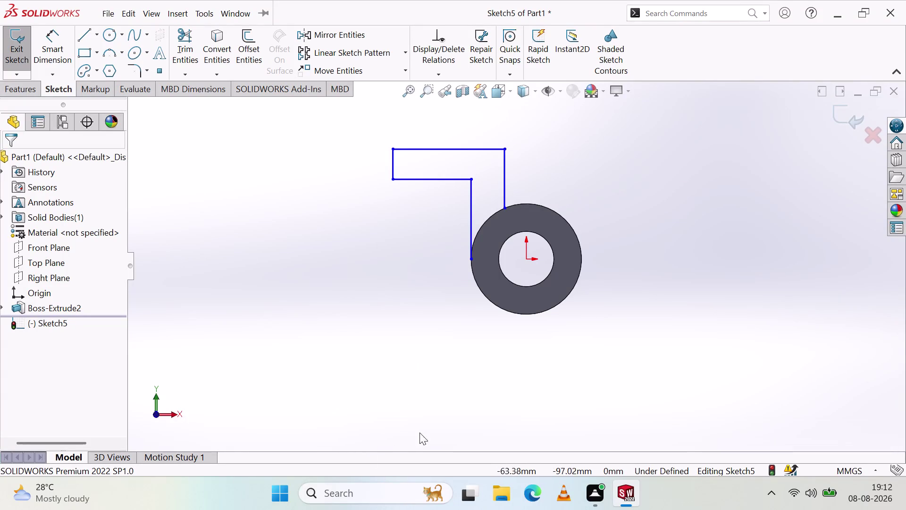
Exit Sketch5, cancel a stray Smart Dimension, and start Sketch6 on a picked plane.
click(16, 52)
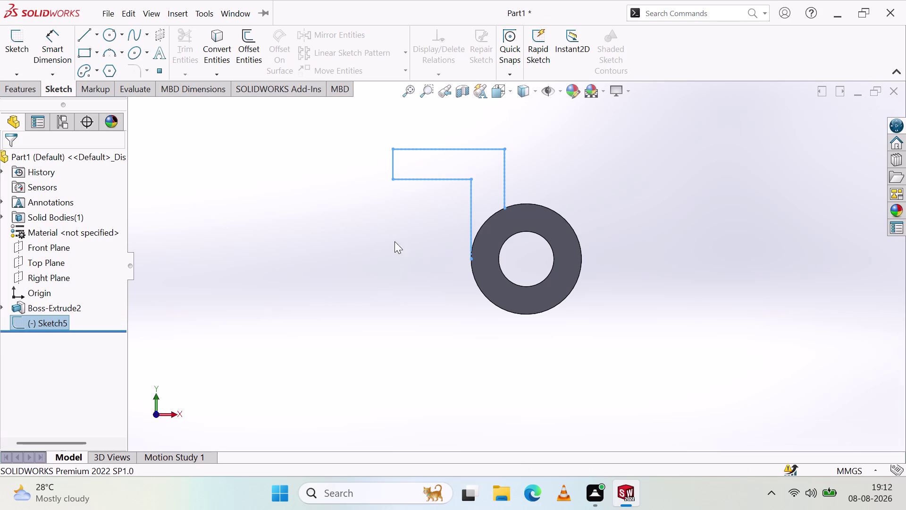
click(56, 55)
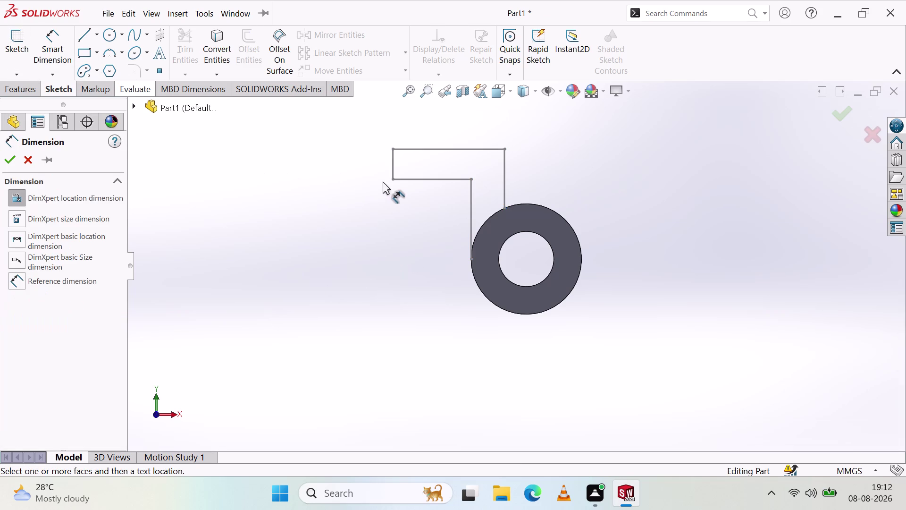
click(392, 180)
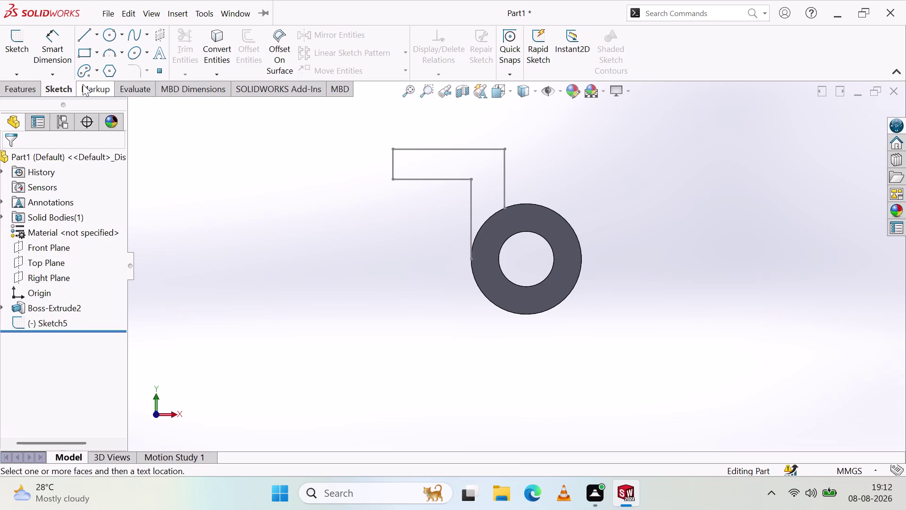
click(22, 58)
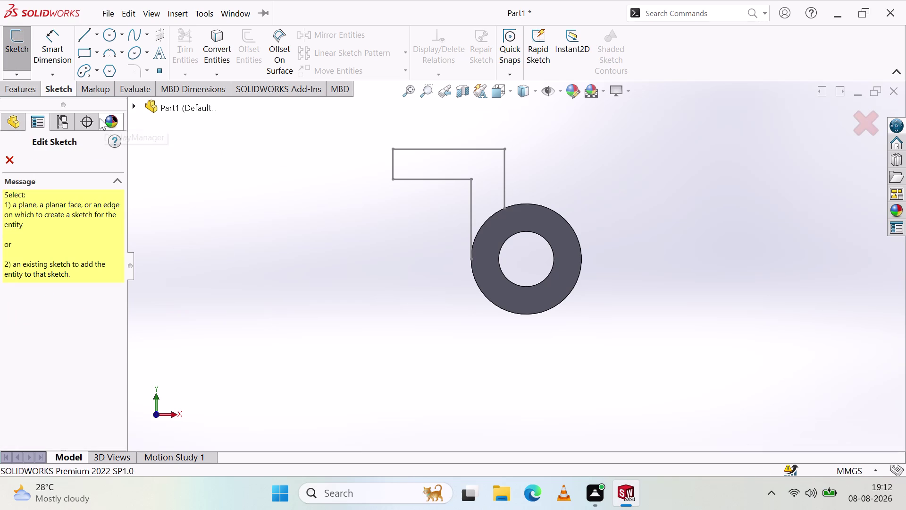
click(496, 237)
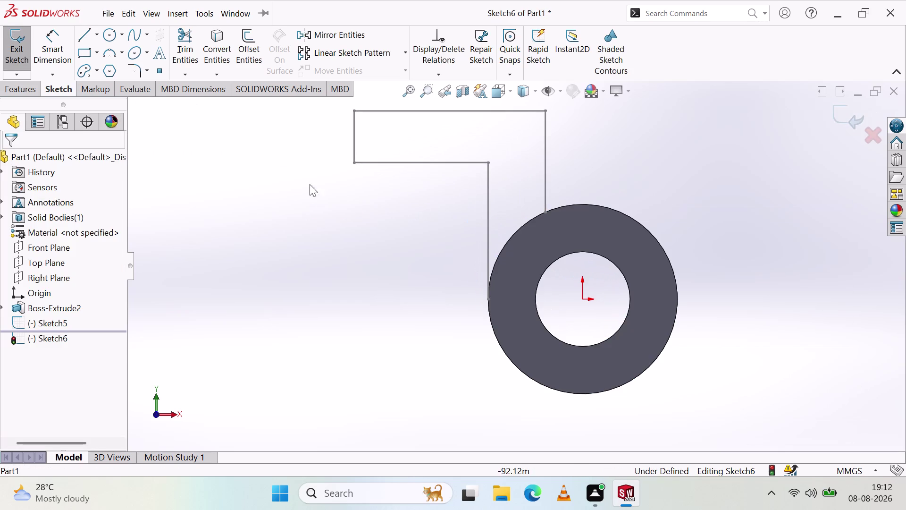
Attempt dimensions on the profile lines, cancel them, and select Sketch6 in the tree.
click(56, 52)
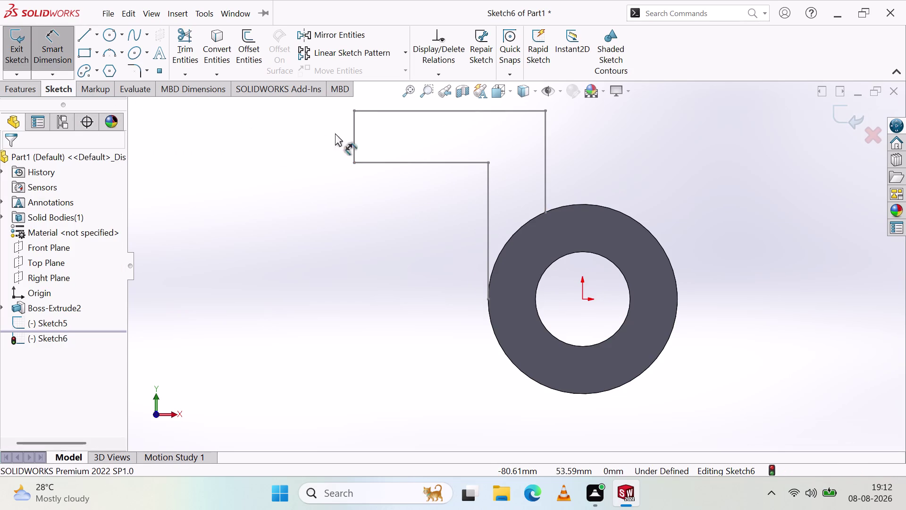
click(354, 162)
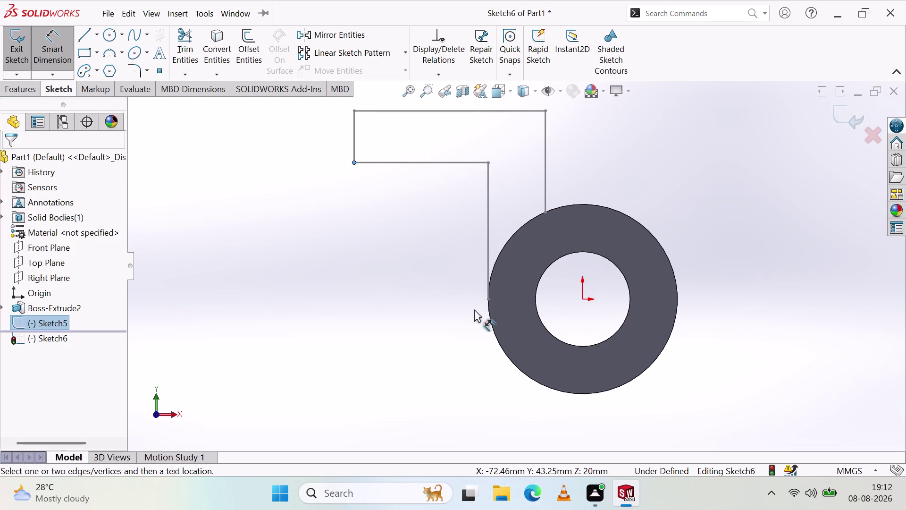
click(488, 298)
click(487, 298)
key(Escape)
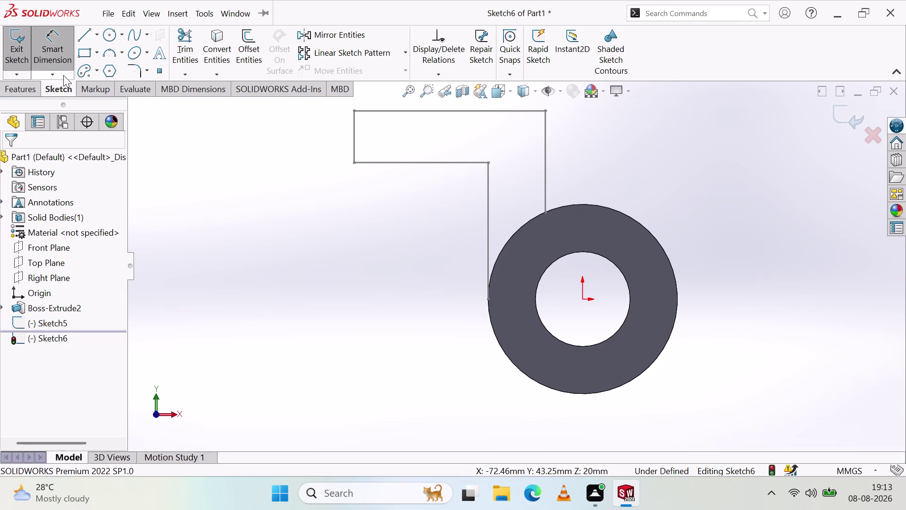
click(488, 199)
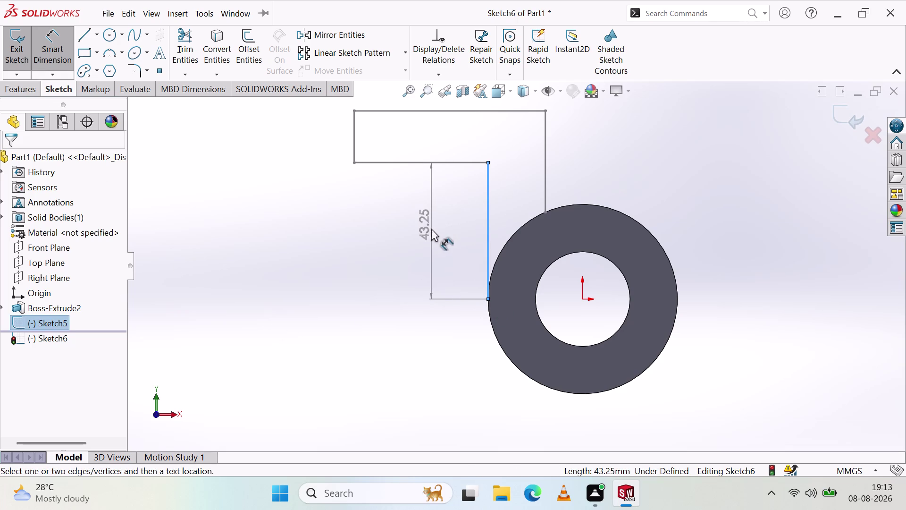
key(Escape)
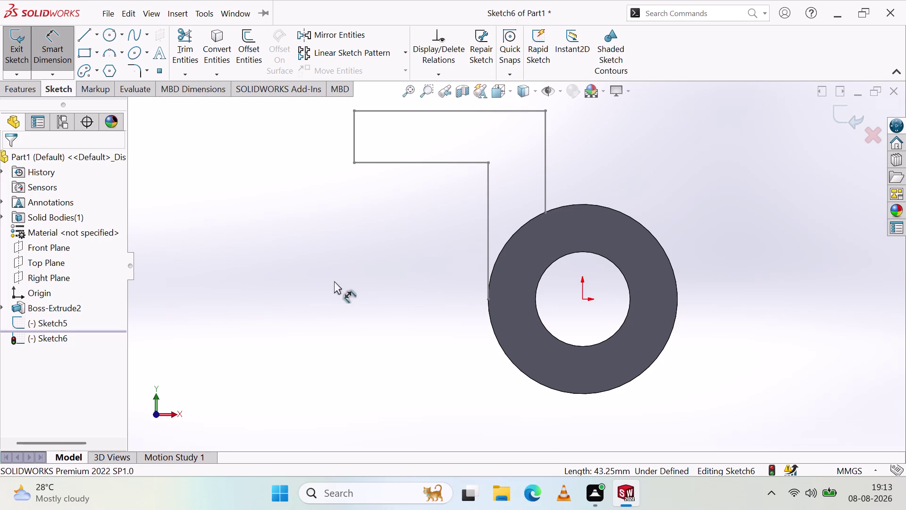
click(51, 342)
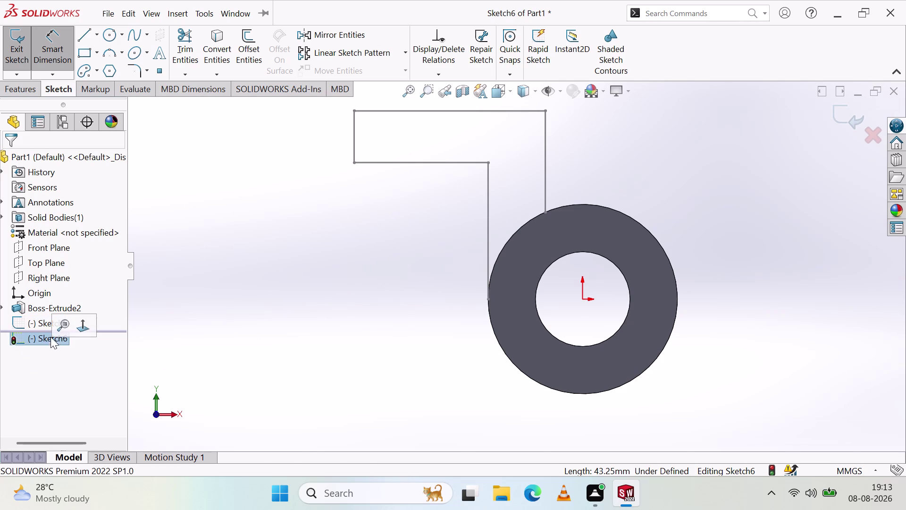
click(80, 326)
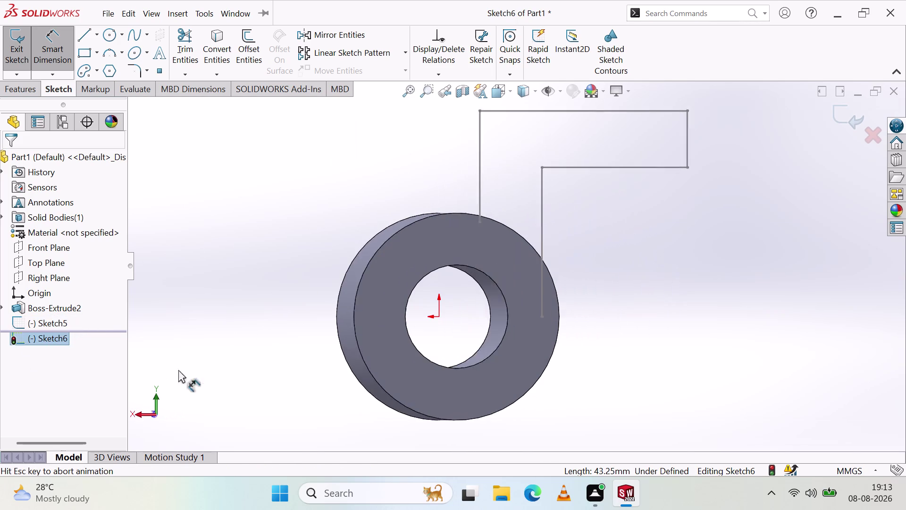
click(55, 336)
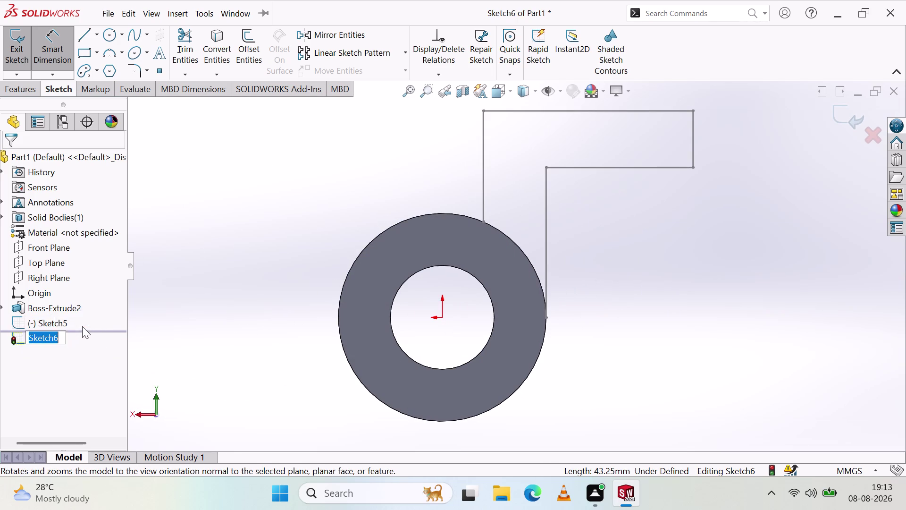
click(82, 325)
click(66, 334)
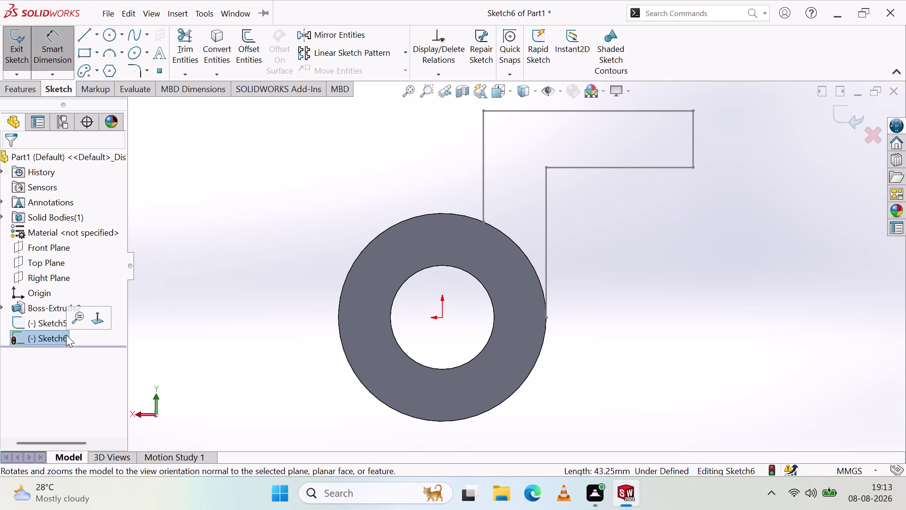
key(Escape)
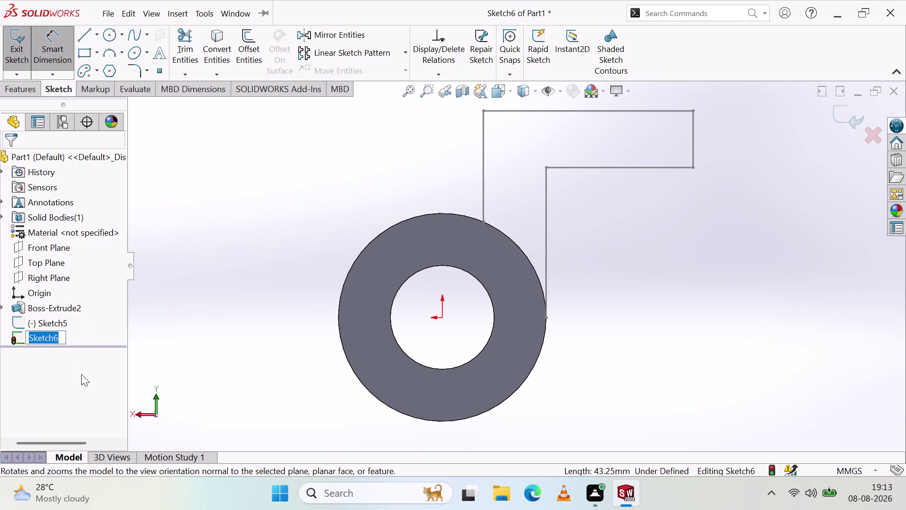
click(61, 336)
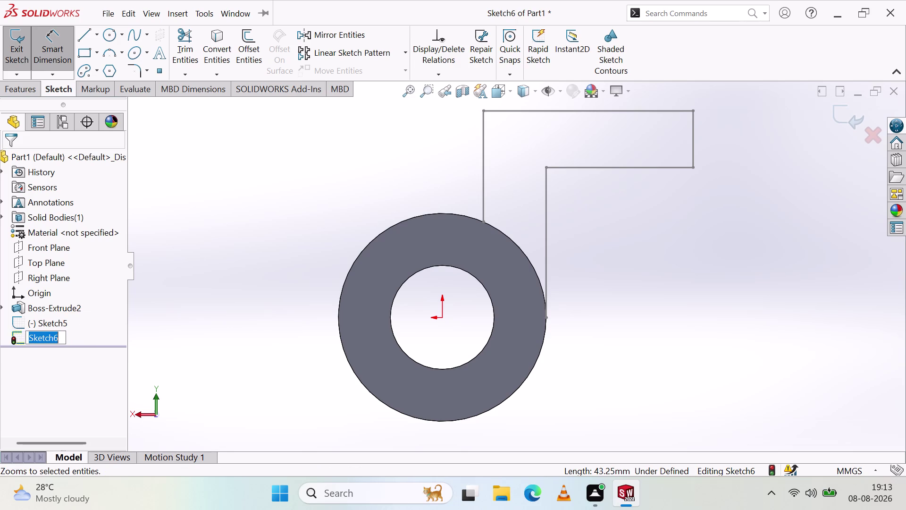
drag(97, 332, 101, 335)
click(132, 321)
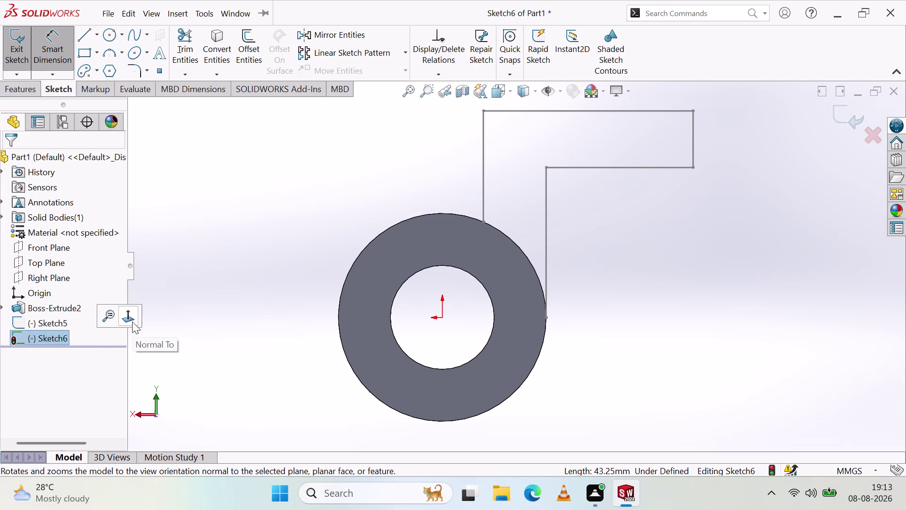
click(43, 321)
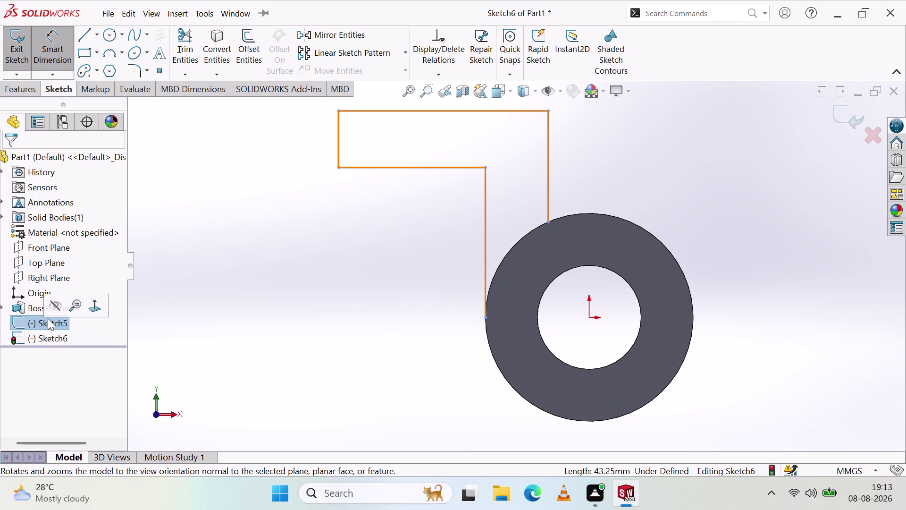
click(59, 303)
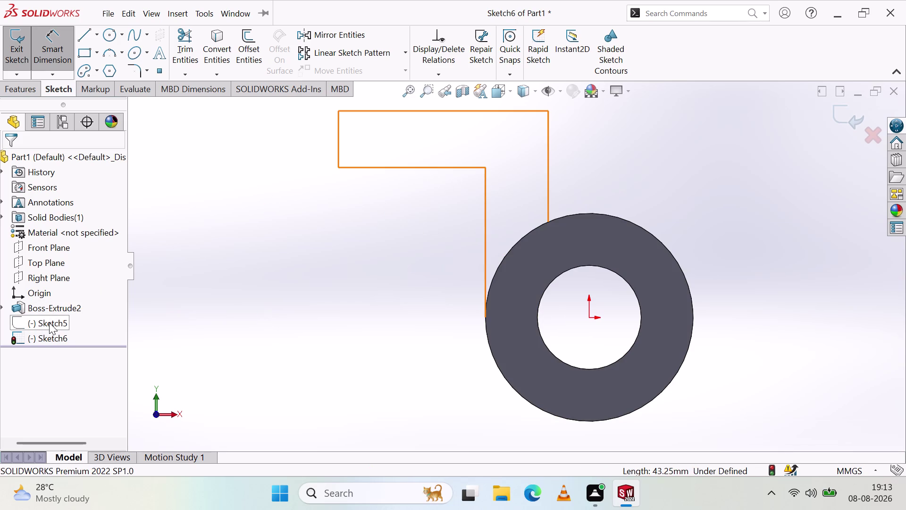
click(56, 321)
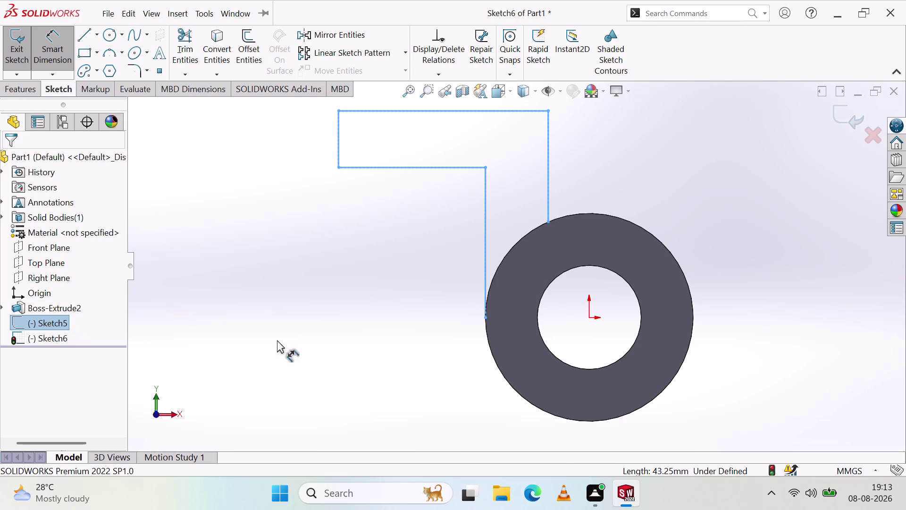
click(327, 332)
click(58, 324)
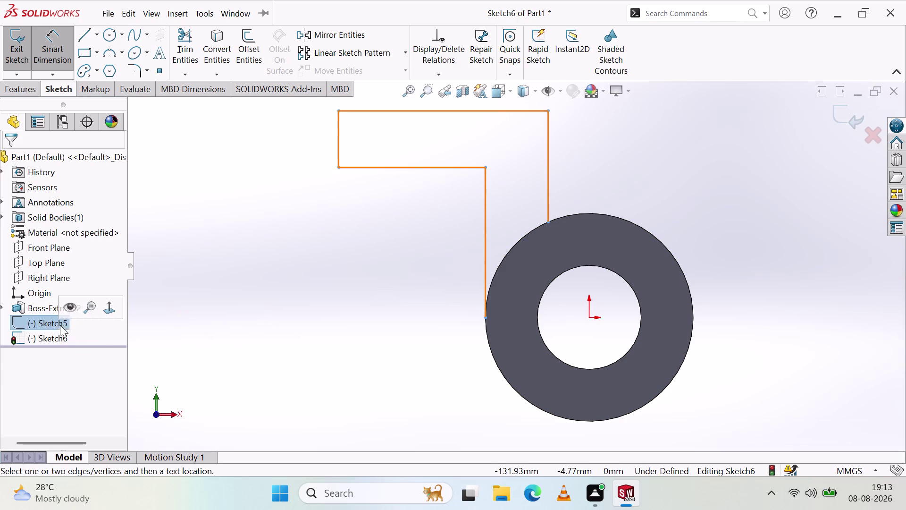
click(73, 310)
click(285, 336)
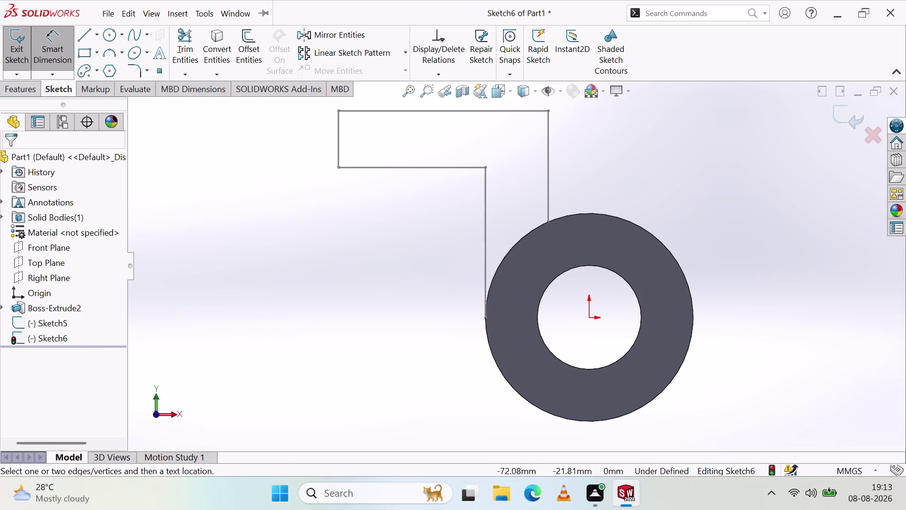
click(456, 223)
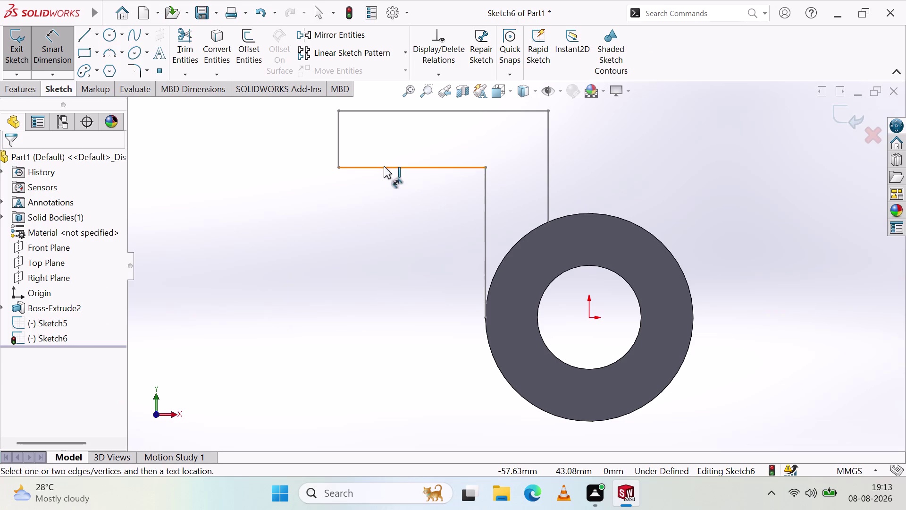
click(337, 167)
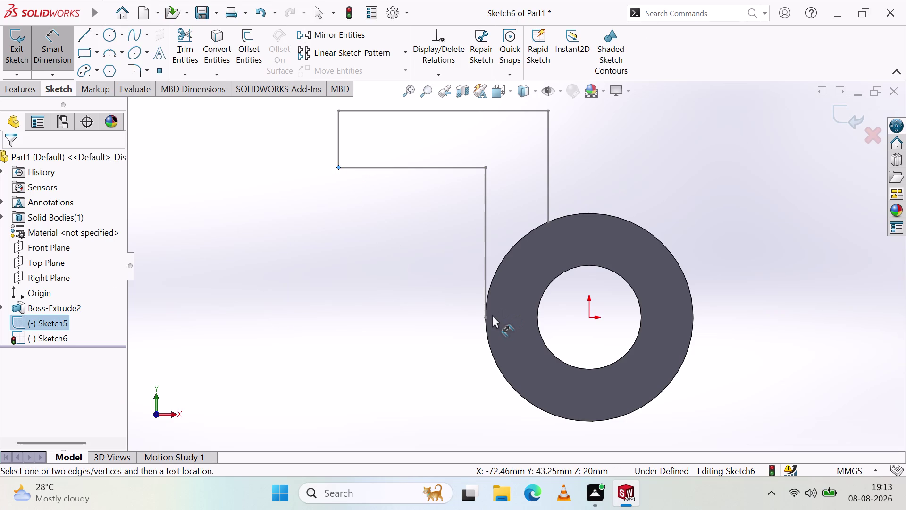
click(485, 316)
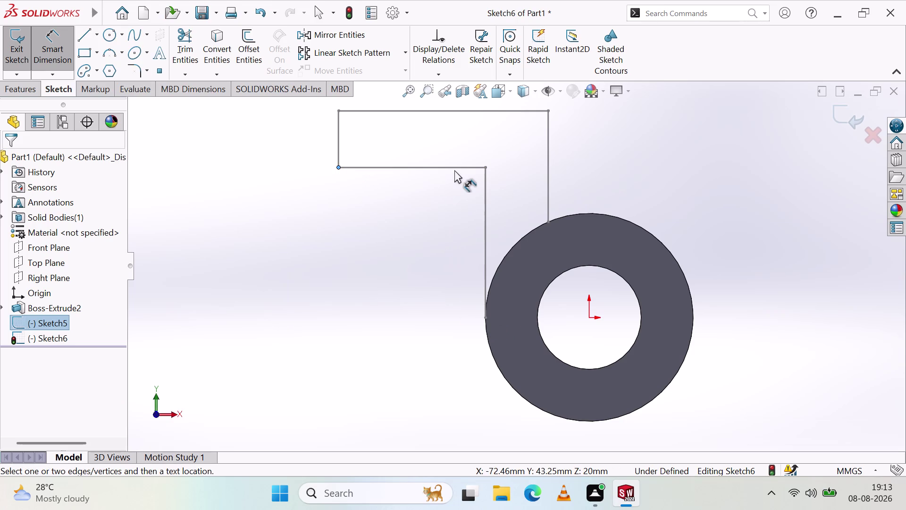
click(452, 167)
click(480, 221)
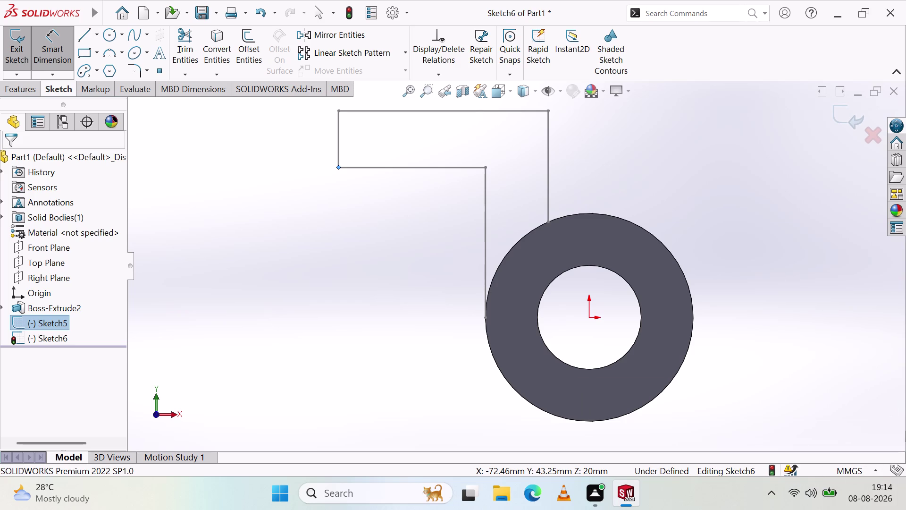
key(Escape)
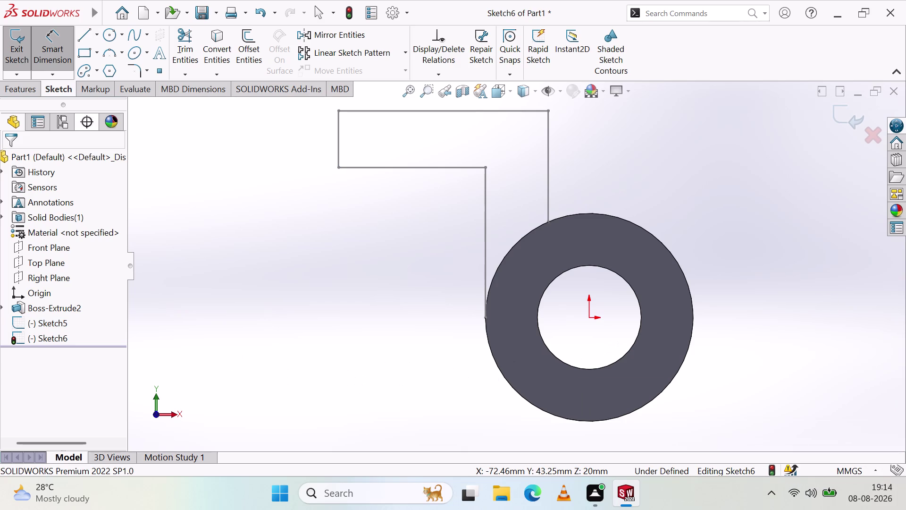
click(47, 50)
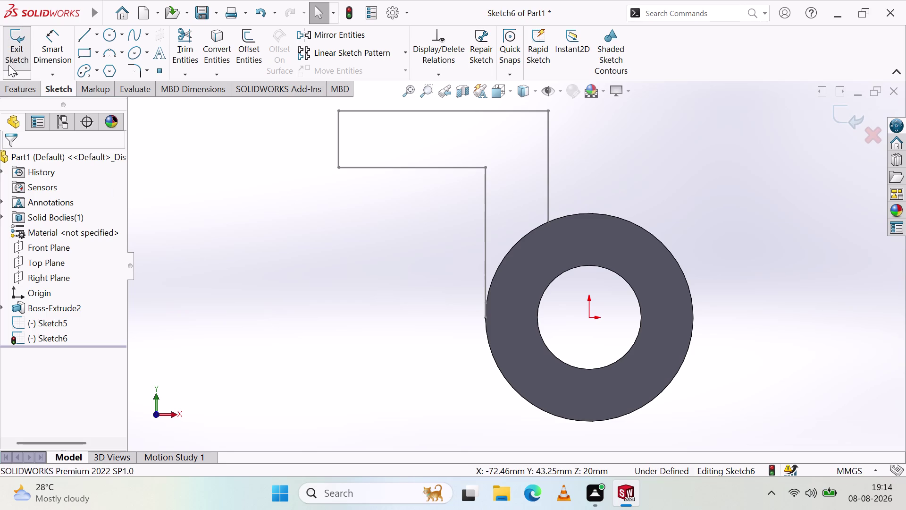
Exit Sketch6 and delete the leftover Sketch5 line sketch.
click(8, 57)
click(367, 169)
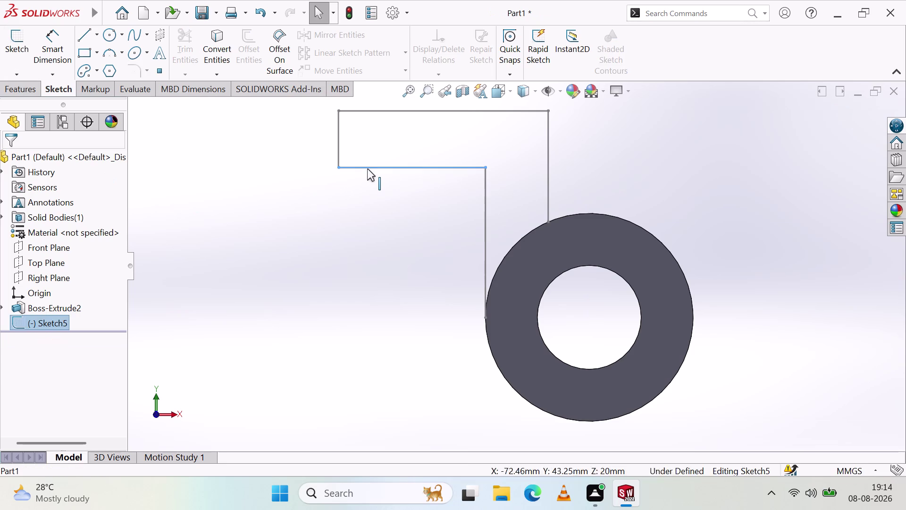
key(Delete)
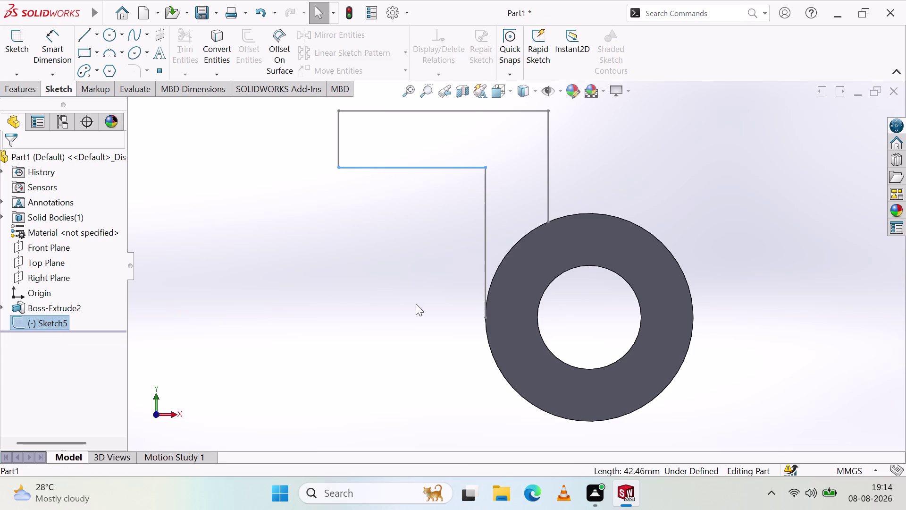
click(537, 91)
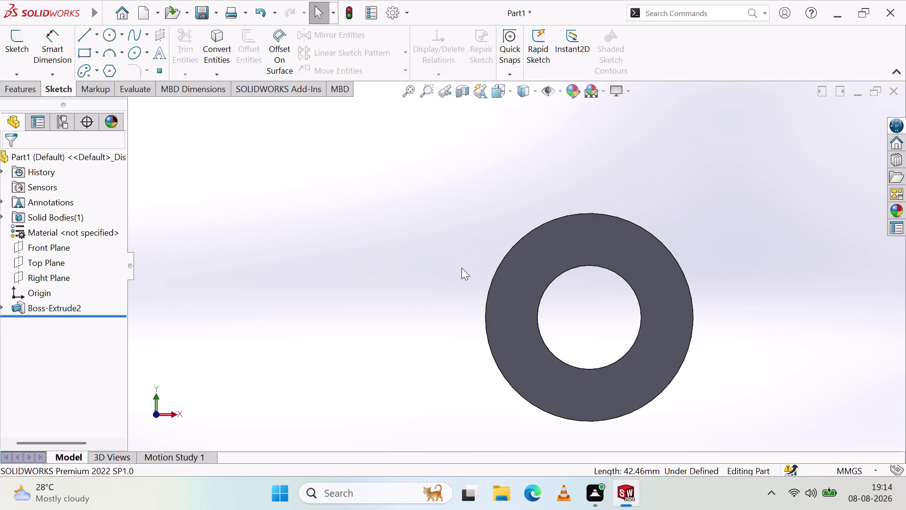
Orbit the tube in 3D, snap to the Front view, and zoom in and out.
middle_drag(538, 313, 534, 243)
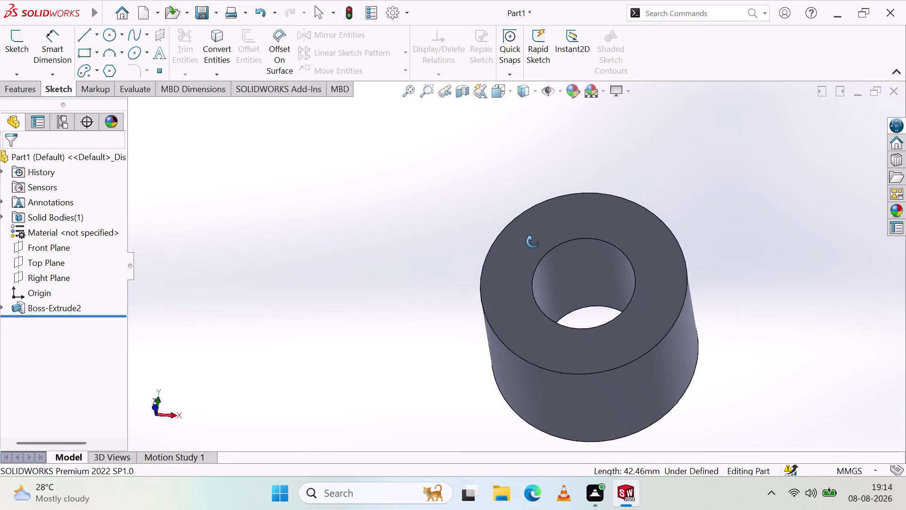
middle_drag(533, 243, 547, 255)
click(176, 413)
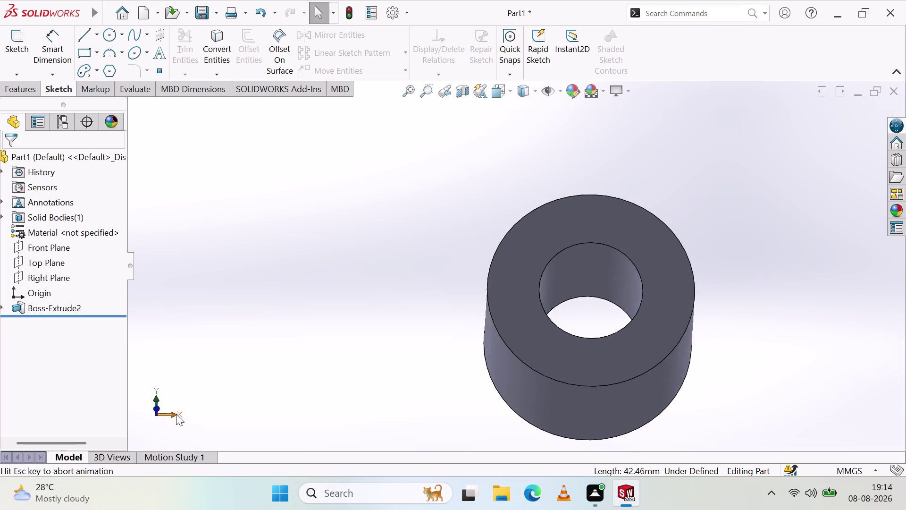
click(138, 411)
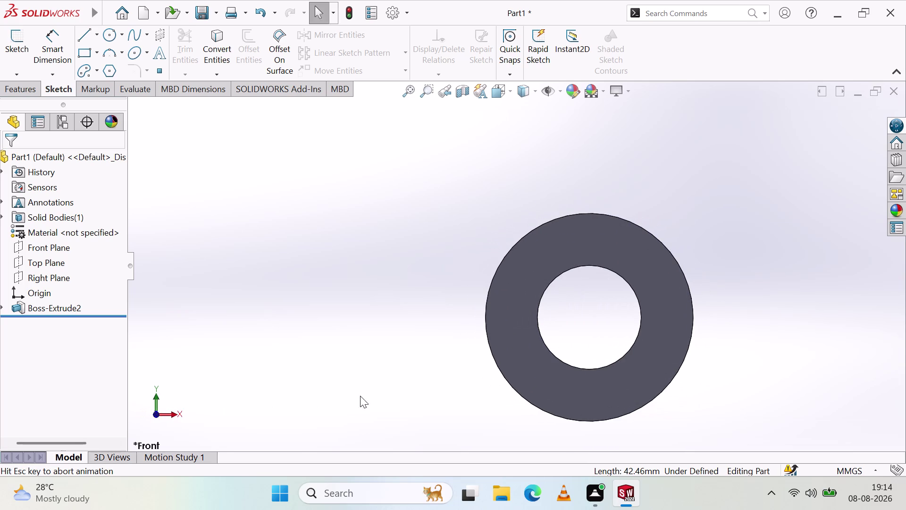
scroll(down, 3)
scroll(down, 3)
scroll(up, 3)
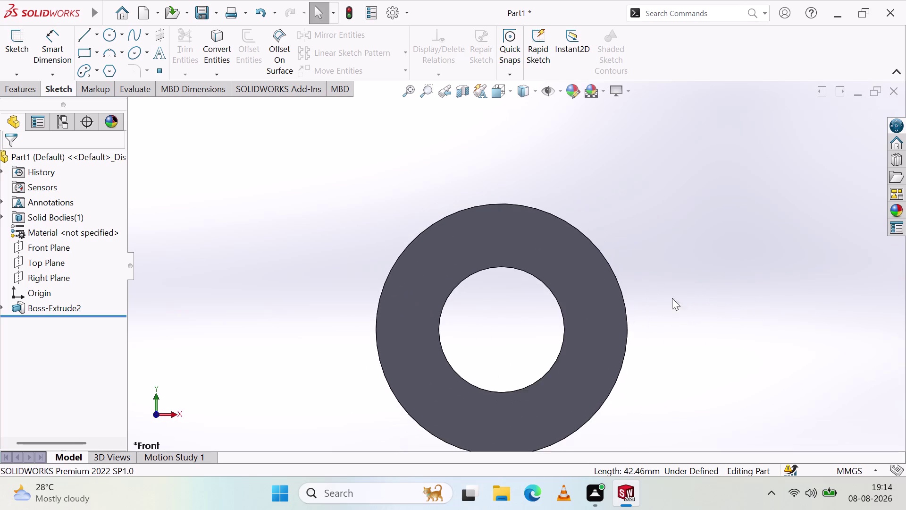
scroll(down, 3)
scroll(up, 3)
scroll(down, 3)
scroll(up, 3)
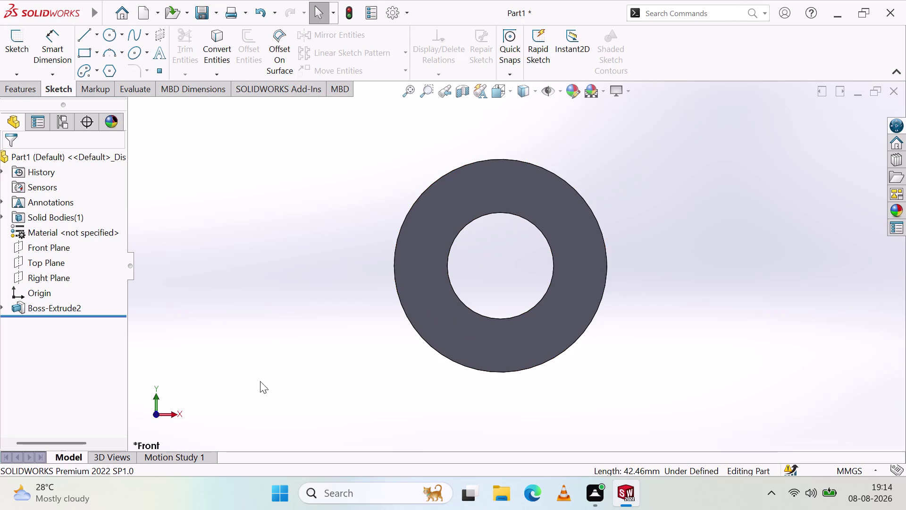
Orbit around the tube to view it from above, the side, and the far-end bore.
middle_drag(488, 295, 485, 212)
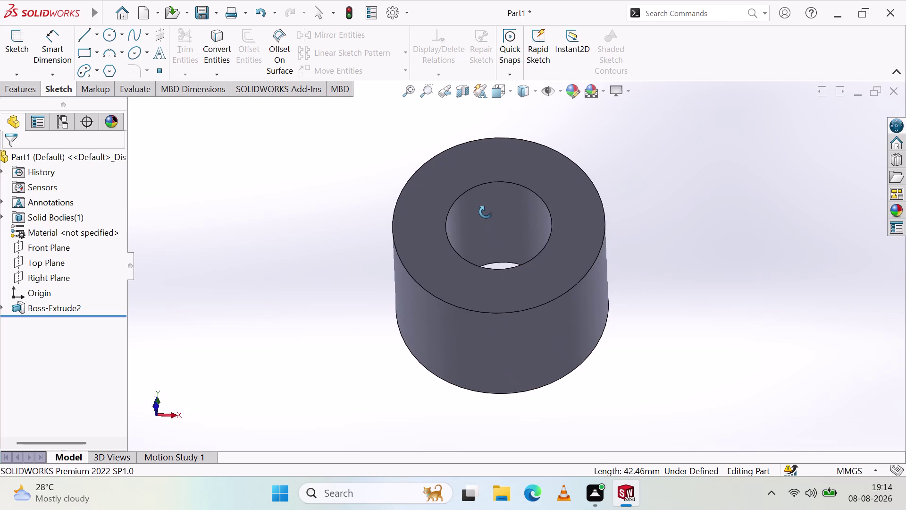
middle_drag(486, 212, 400, 359)
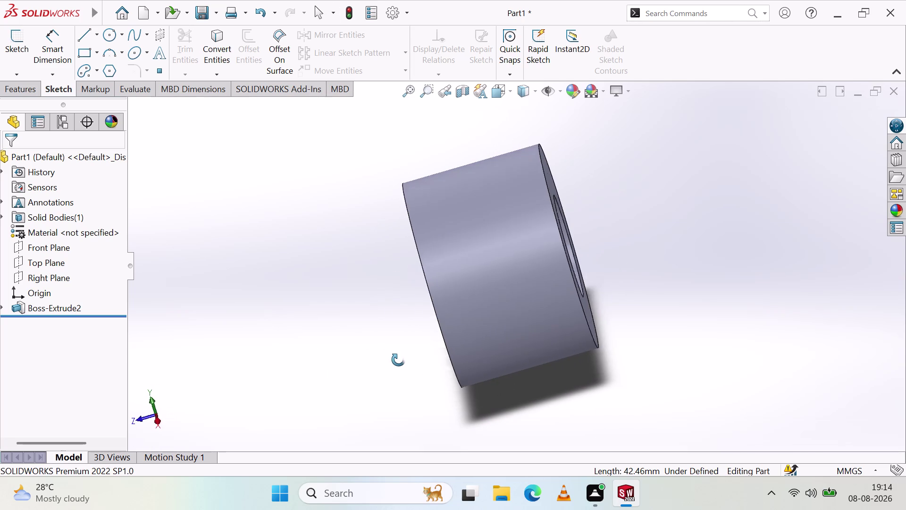
middle_drag(400, 359, 401, 363)
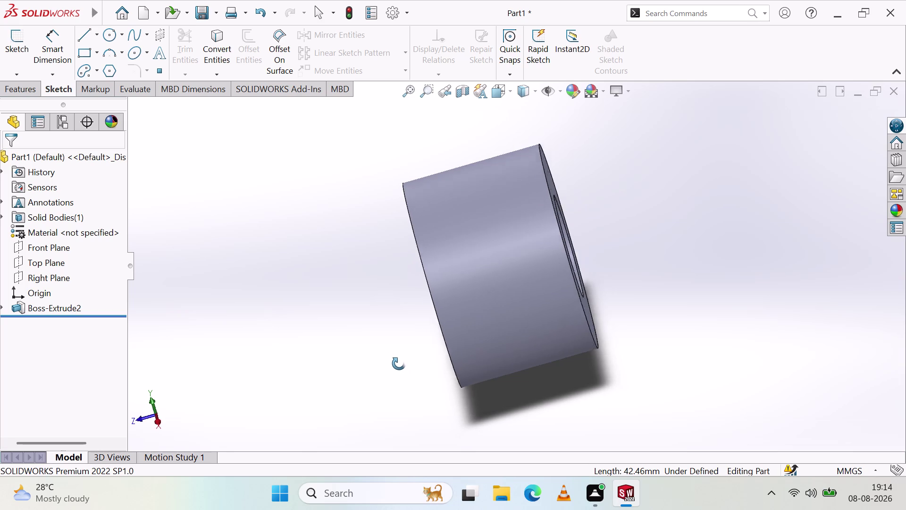
middle_drag(401, 363, 391, 360)
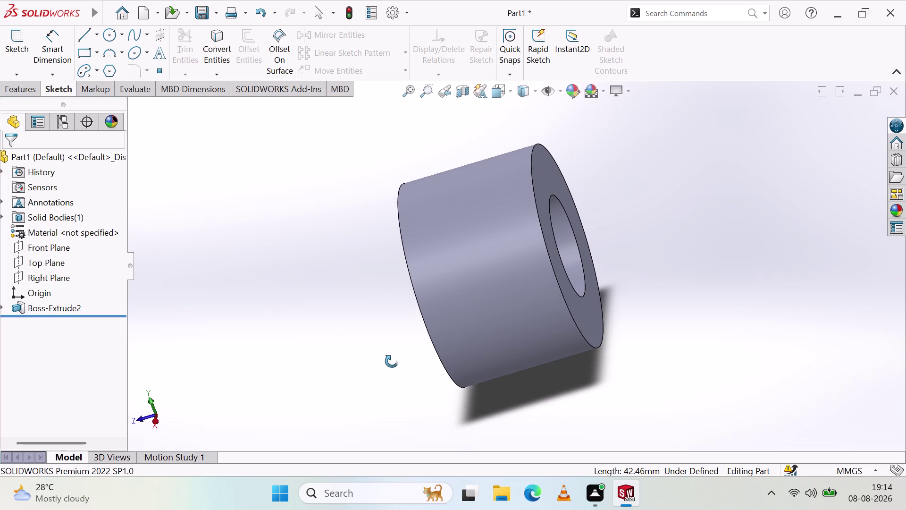
middle_drag(391, 360, 489, 337)
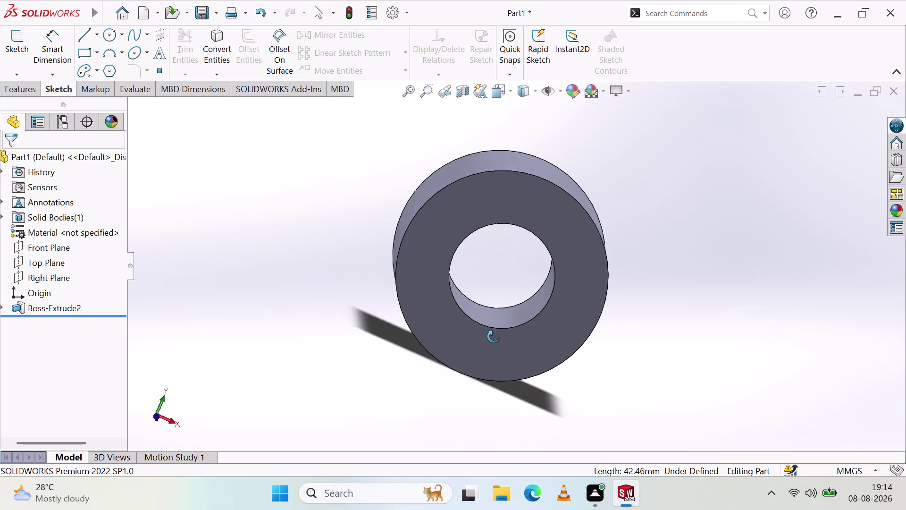
middle_drag(489, 337, 486, 318)
click(526, 342)
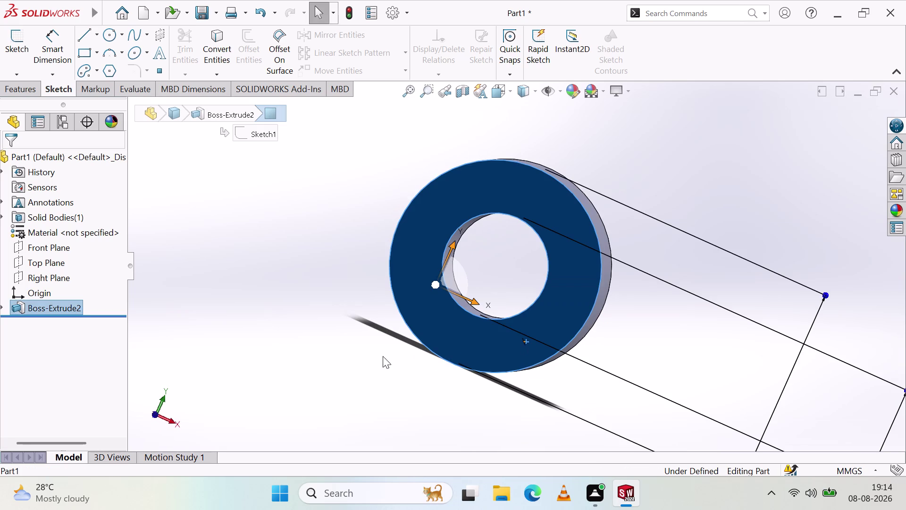
click(49, 308)
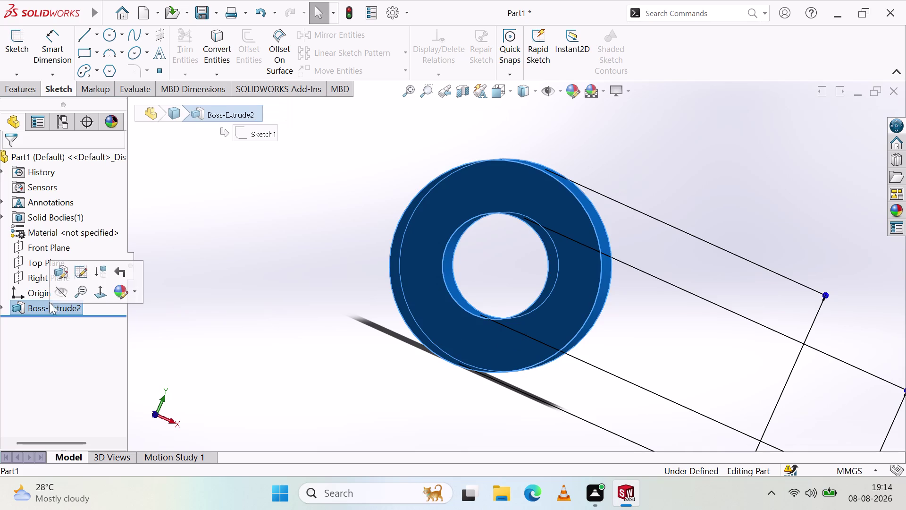
click(81, 276)
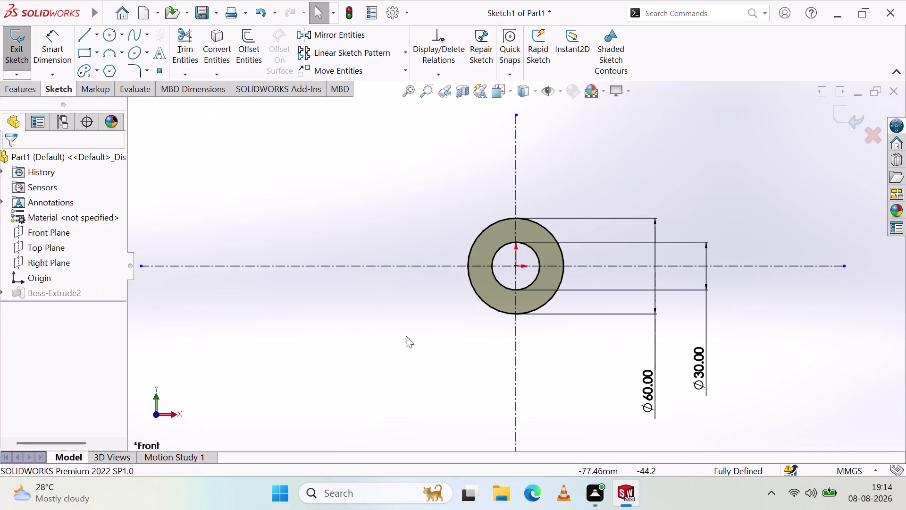
click(19, 85)
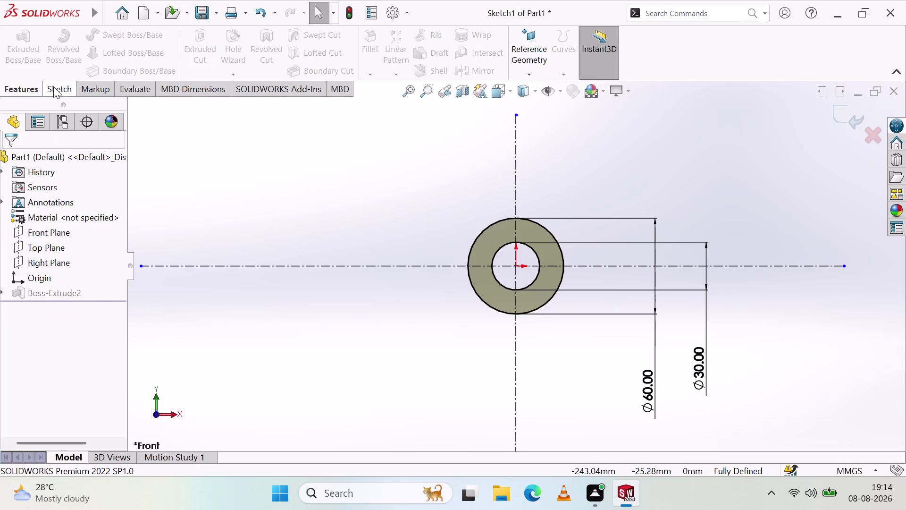
click(54, 86)
click(25, 36)
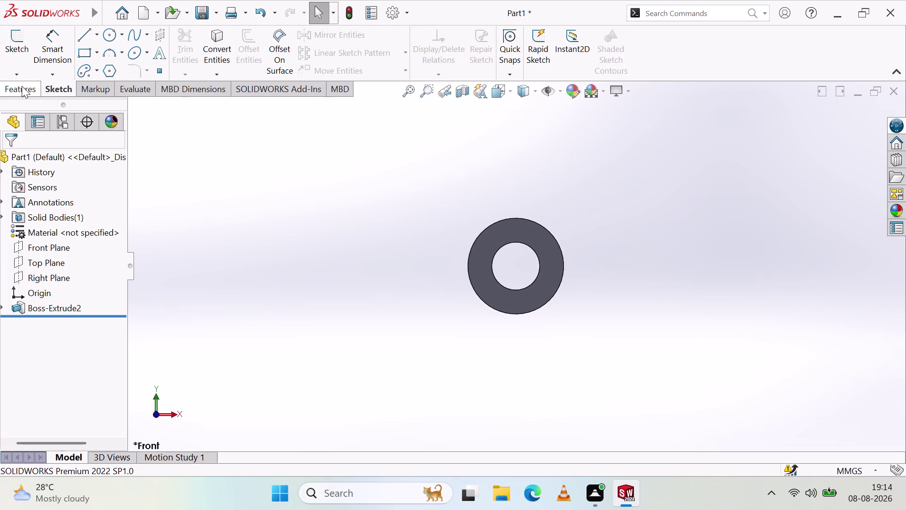
click(22, 86)
click(10, 45)
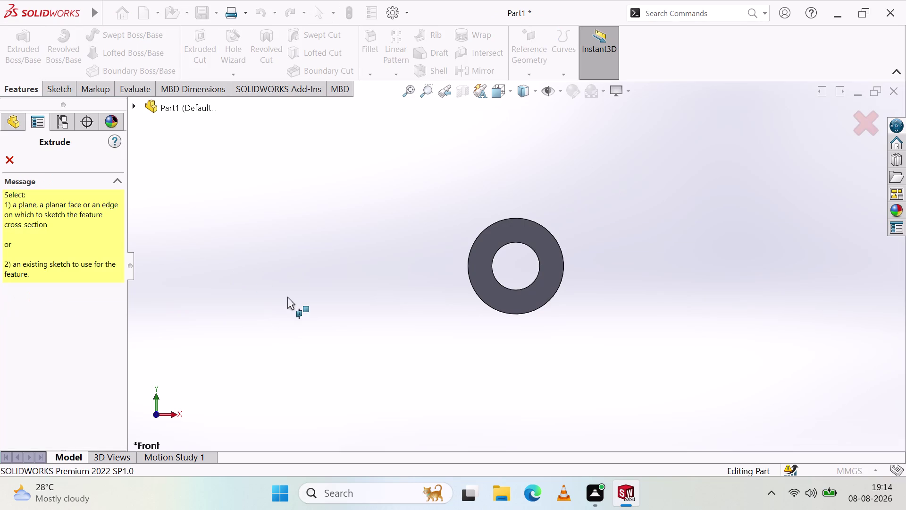
click(485, 279)
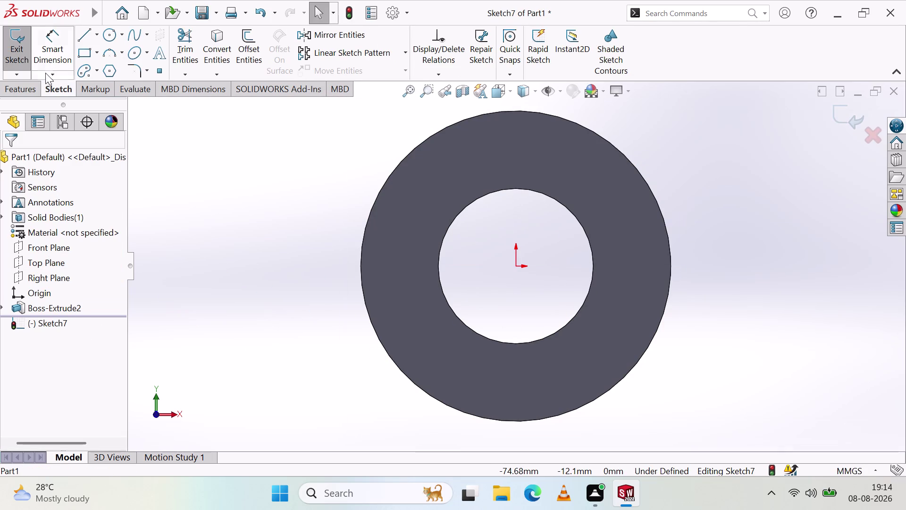
click(18, 49)
click(59, 303)
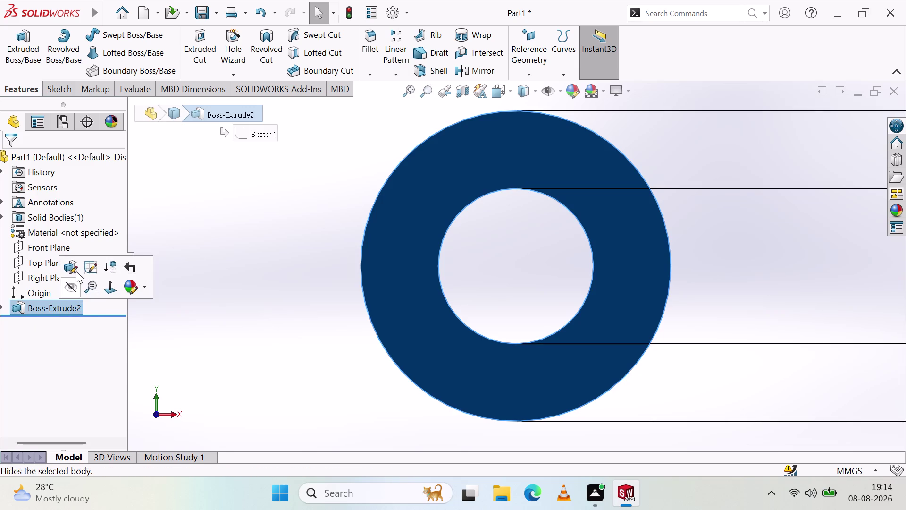
Change Boss-Extrude2's Mid Plane depth from 40 mm to 80 mm and accept the edit.
click(76, 270)
middle_drag(483, 305, 435, 323)
scroll(up, 3)
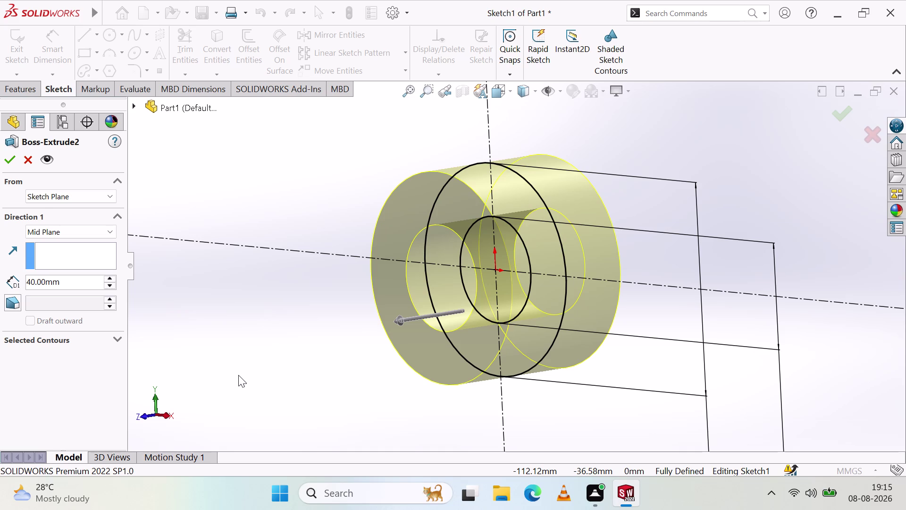
double_click(111, 276)
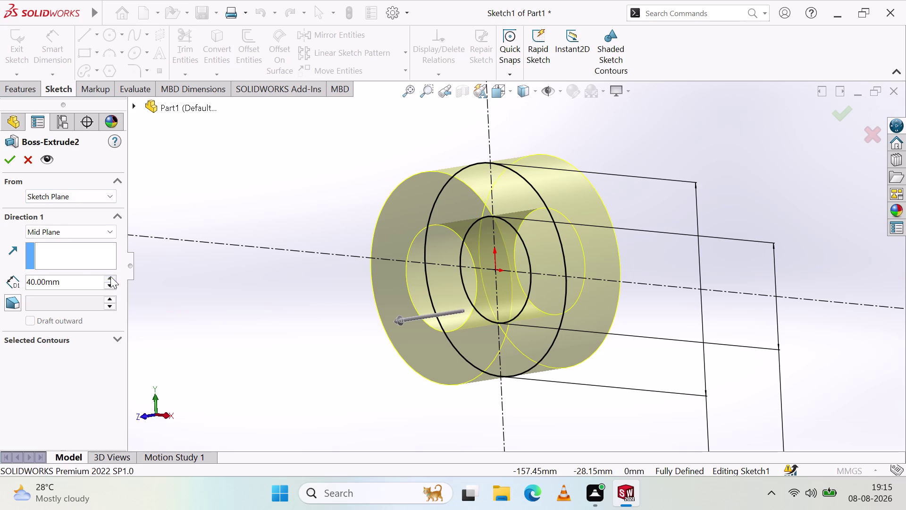
click(110, 276)
click(111, 276)
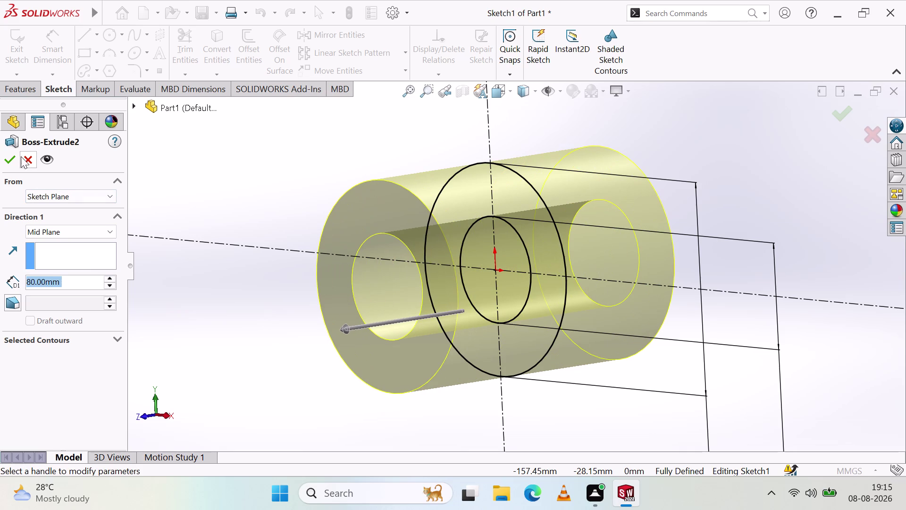
click(8, 162)
click(224, 230)
middle_drag(264, 229, 292, 232)
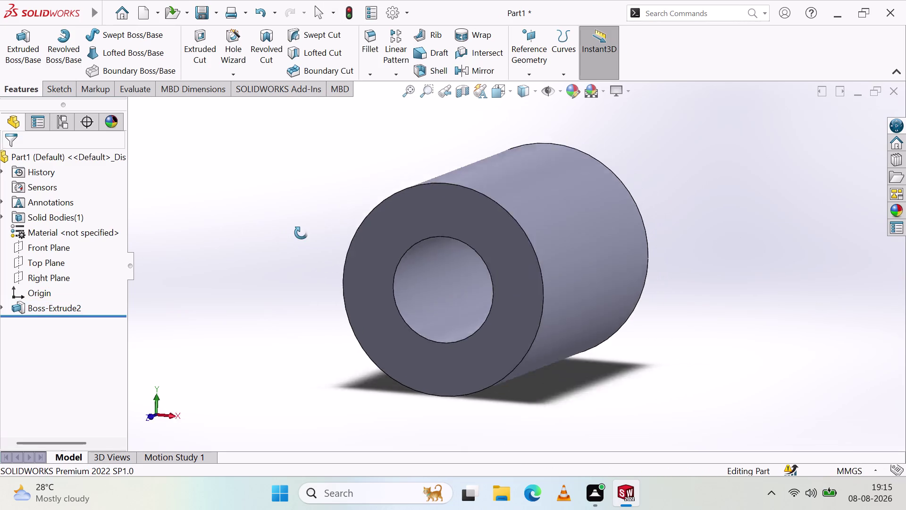
Orbit the tube to look into its bore and end, then snap to an axis view.
middle_drag(292, 232, 283, 233)
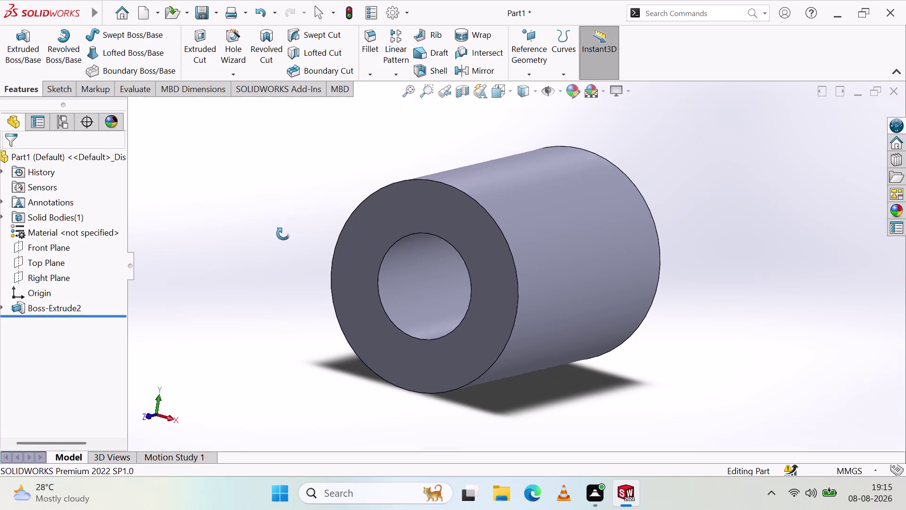
middle_drag(283, 233, 294, 231)
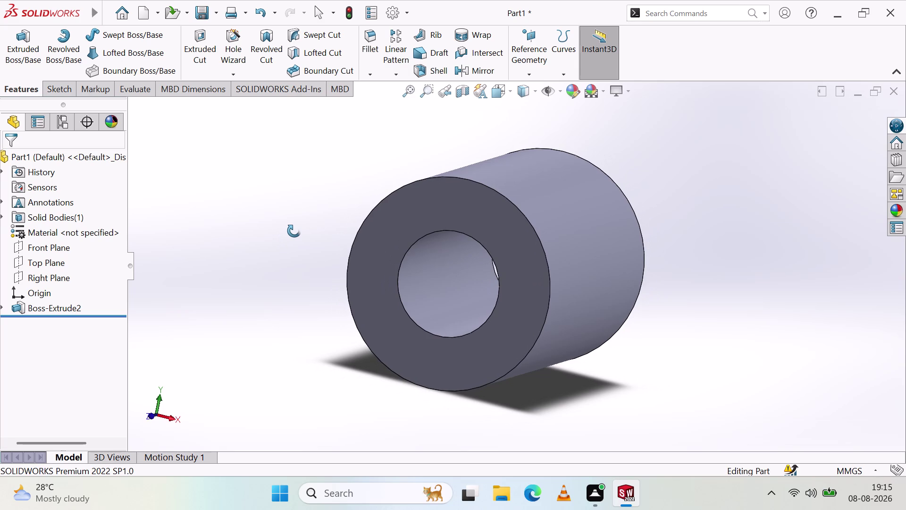
middle_drag(293, 231, 295, 230)
middle_drag(341, 292, 365, 282)
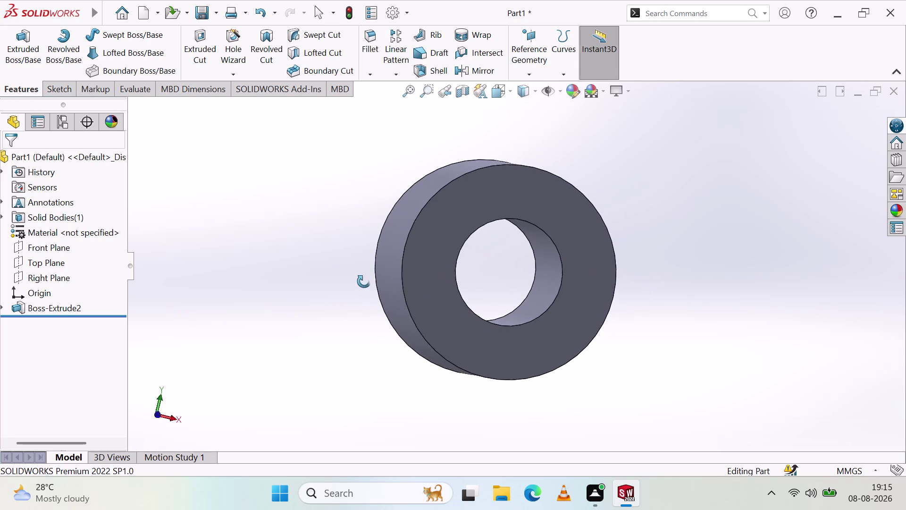
middle_drag(365, 282, 330, 281)
middle_drag(320, 287, 312, 289)
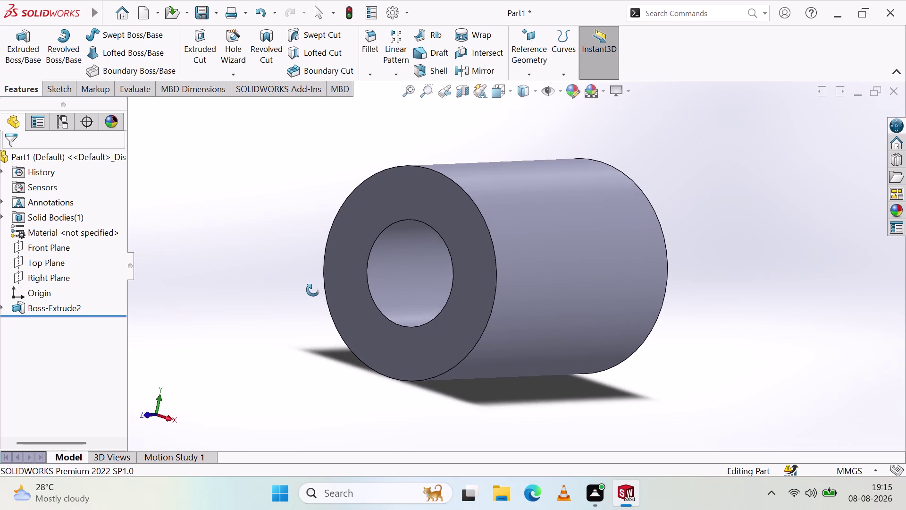
middle_drag(313, 290, 351, 300)
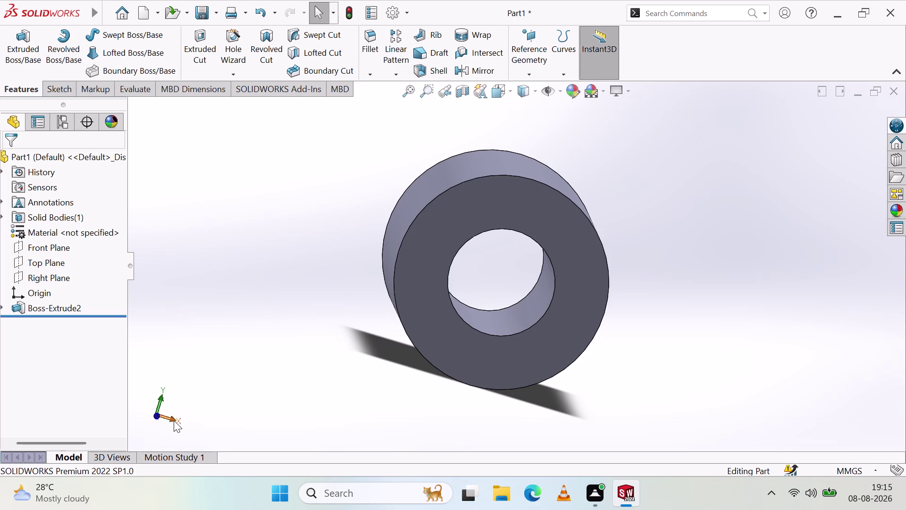
click(173, 420)
click(138, 414)
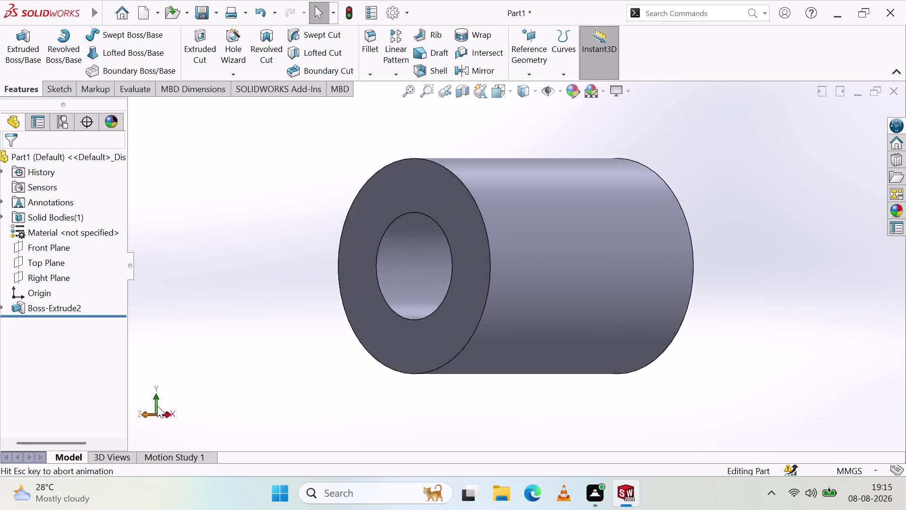
Orbit to the tube's front end and pick the bore to show the 60 mm diameter.
middle_drag(508, 254, 475, 351)
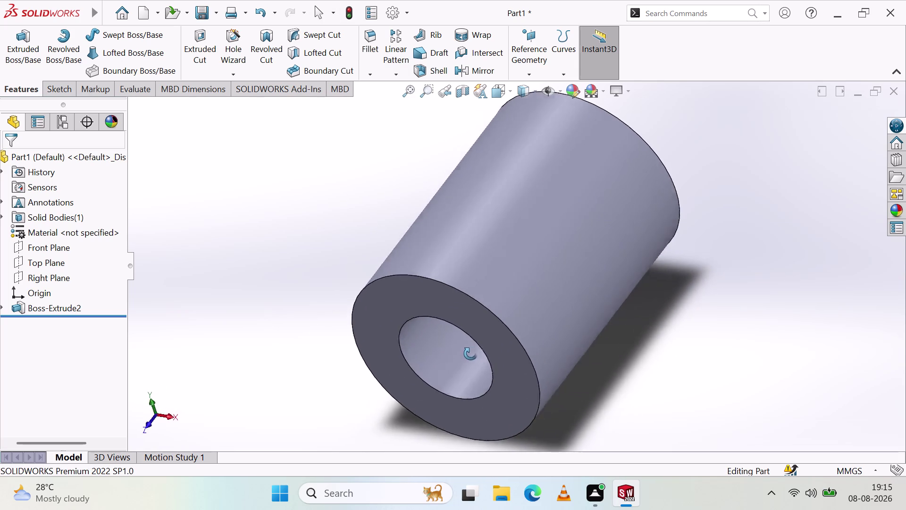
middle_drag(475, 351, 491, 118)
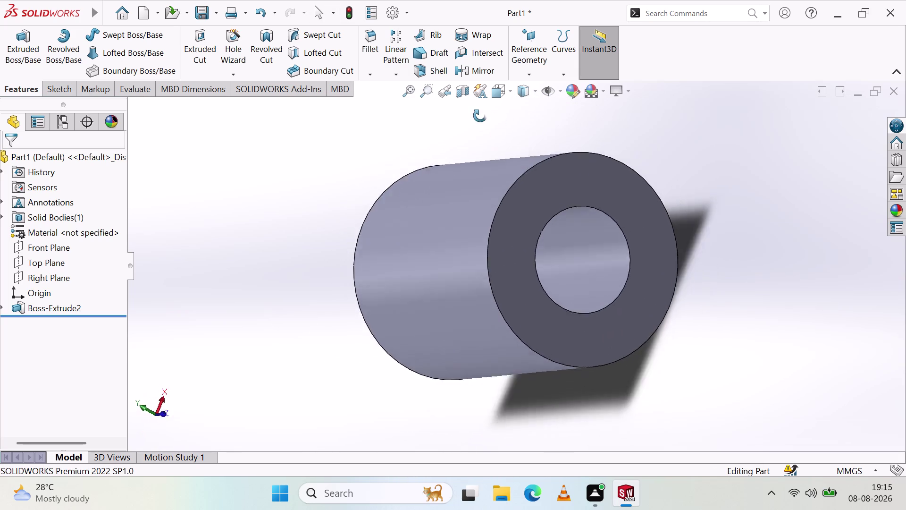
middle_drag(491, 117, 435, 137)
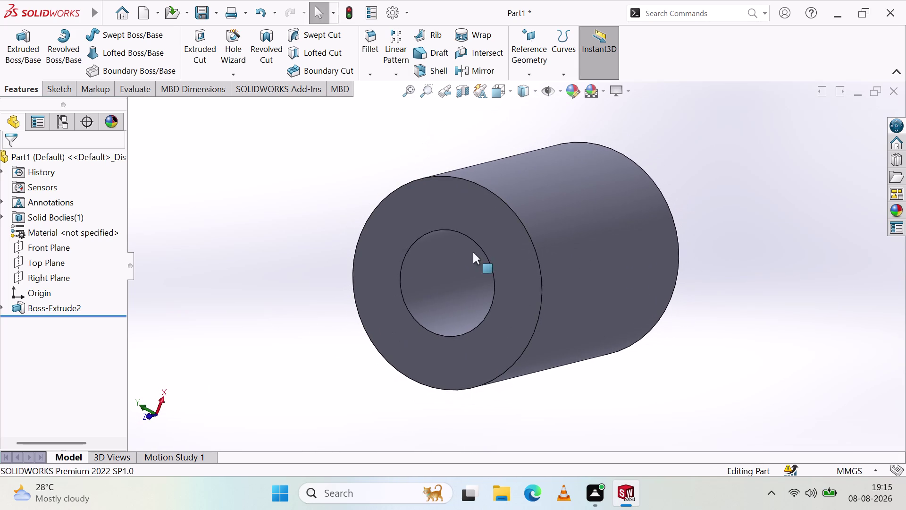
click(453, 265)
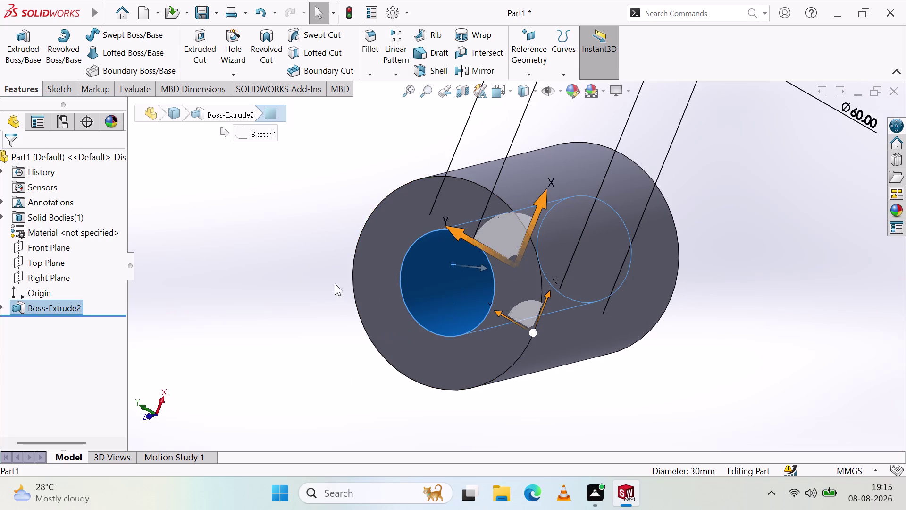
Zoom to check the 30 mm and 60 mm diameters, hide them, then set Front view.
scroll(up, 3)
scroll(up, 3)
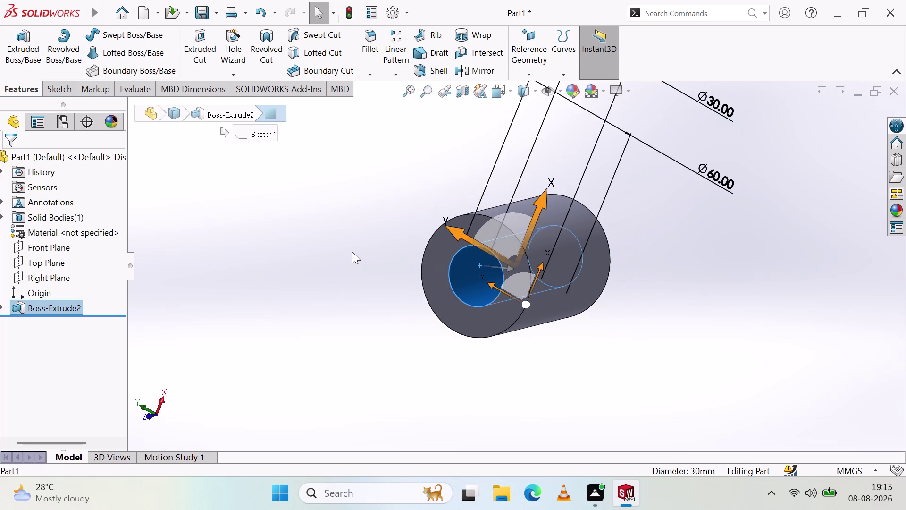
scroll(up, 3)
scroll(down, 3)
key(Escape)
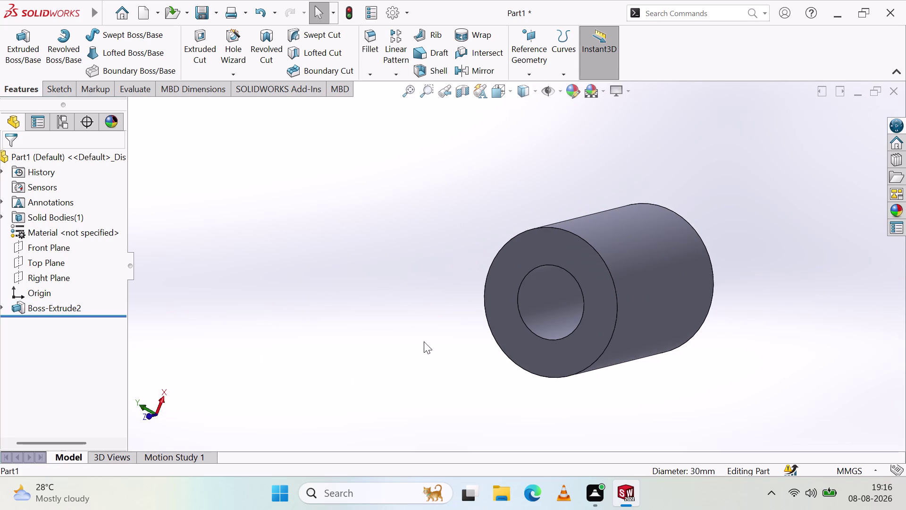
middle_drag(593, 322, 400, 299)
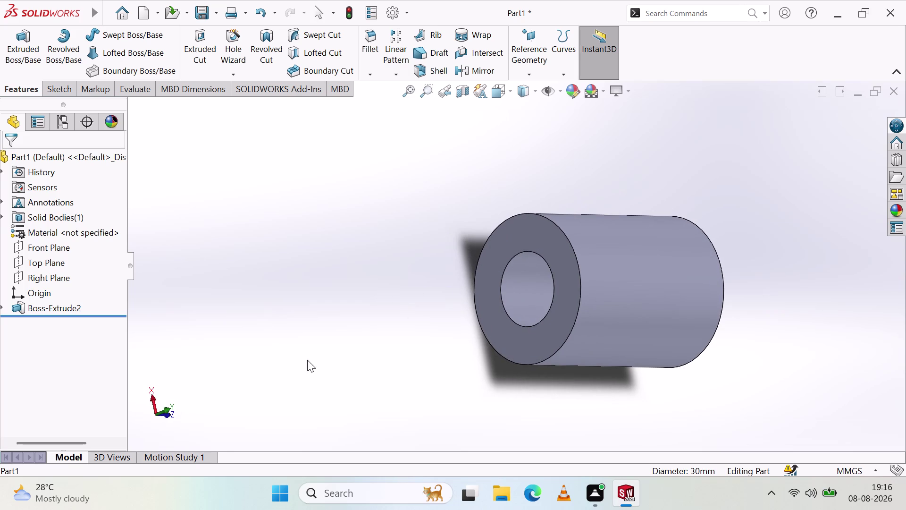
click(166, 415)
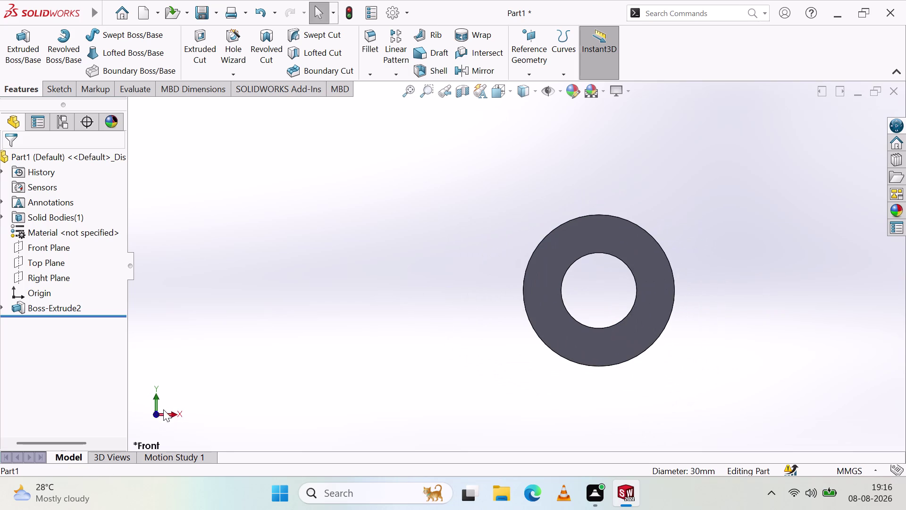
click(155, 392)
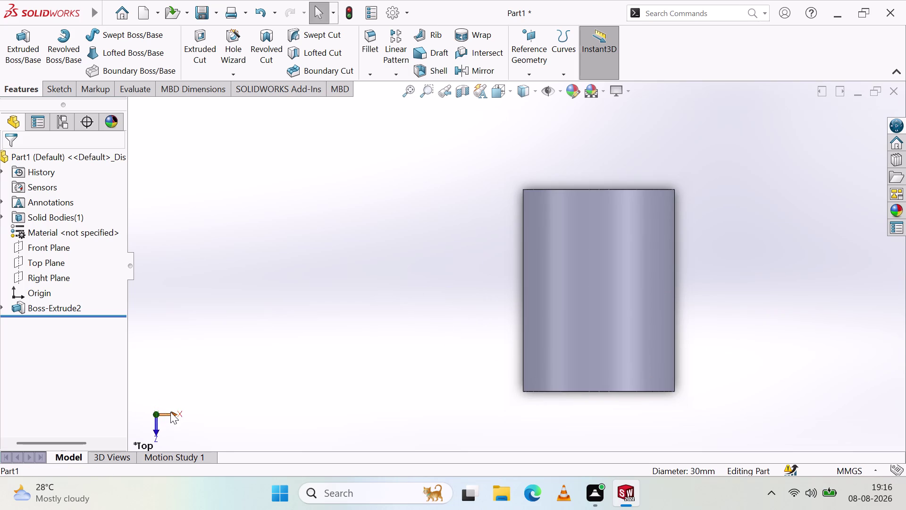
click(172, 411)
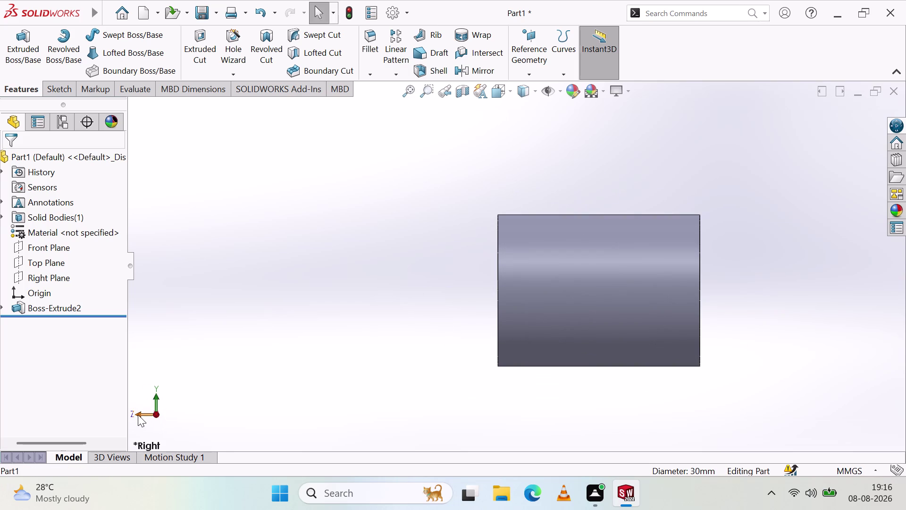
click(138, 414)
scroll(down, 3)
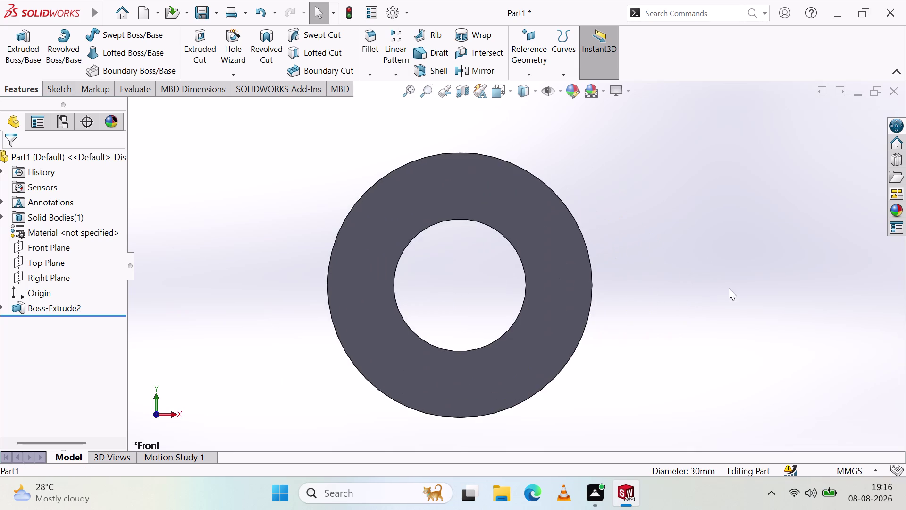
scroll(up, 3)
middle_drag(381, 285, 362, 245)
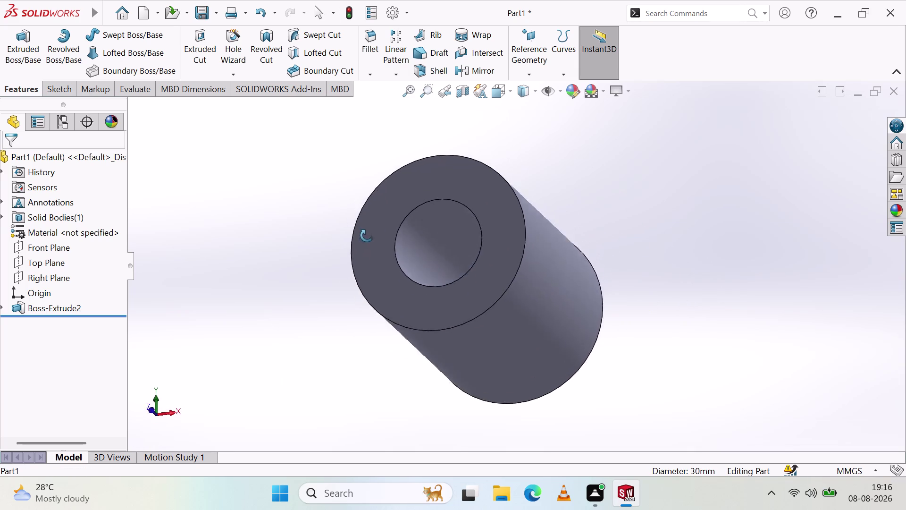
middle_drag(362, 244, 388, 280)
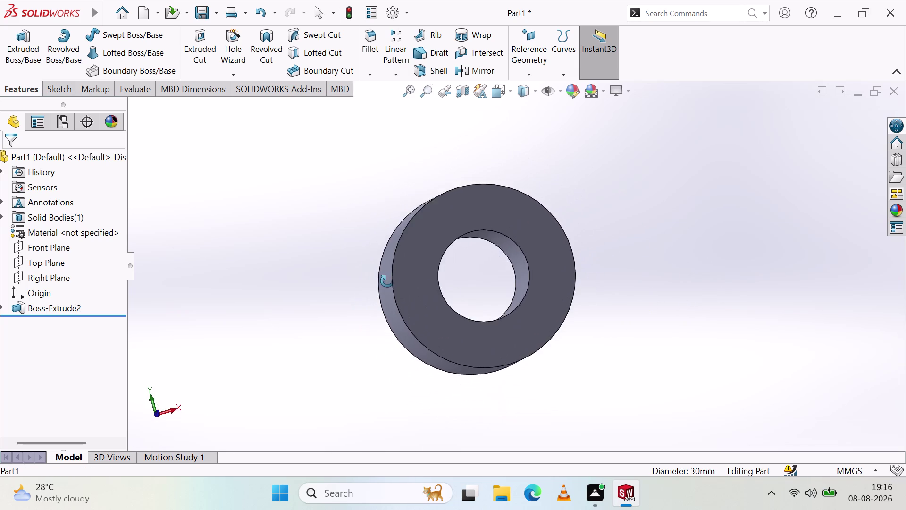
middle_drag(388, 279, 387, 281)
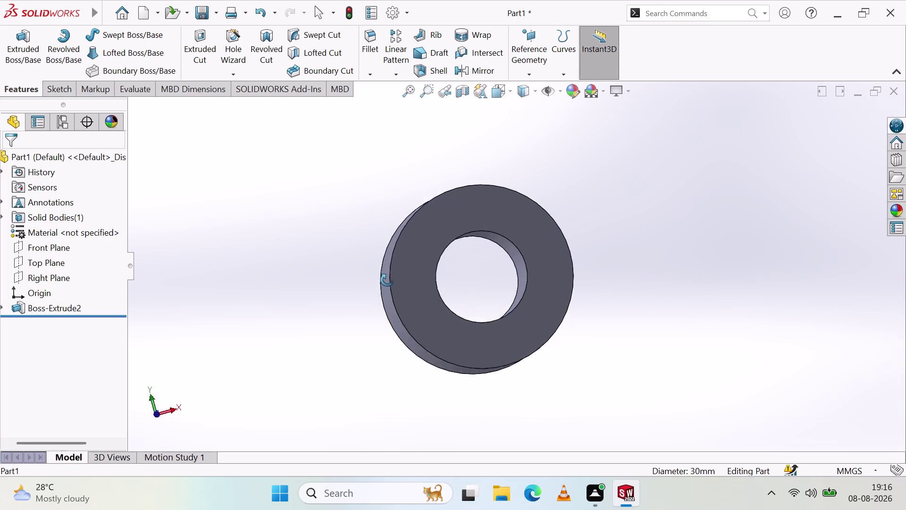
middle_drag(387, 280, 370, 266)
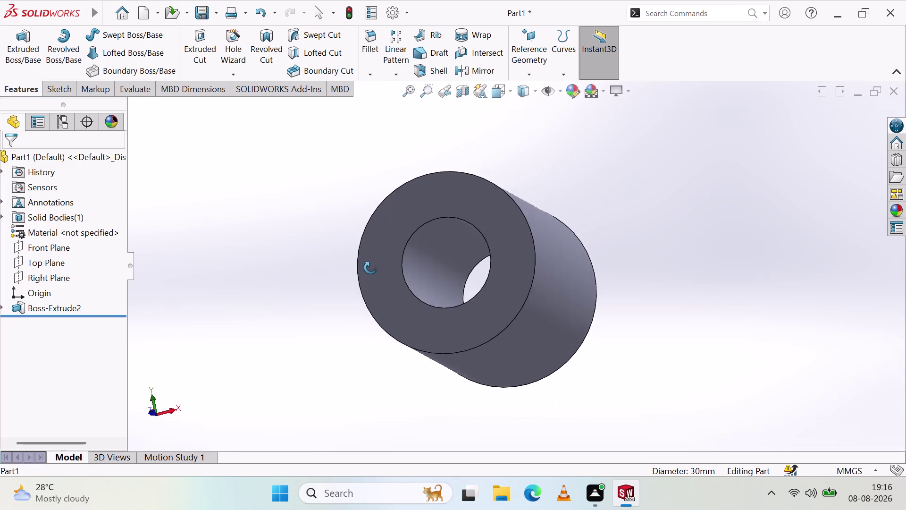
middle_drag(370, 265, 382, 303)
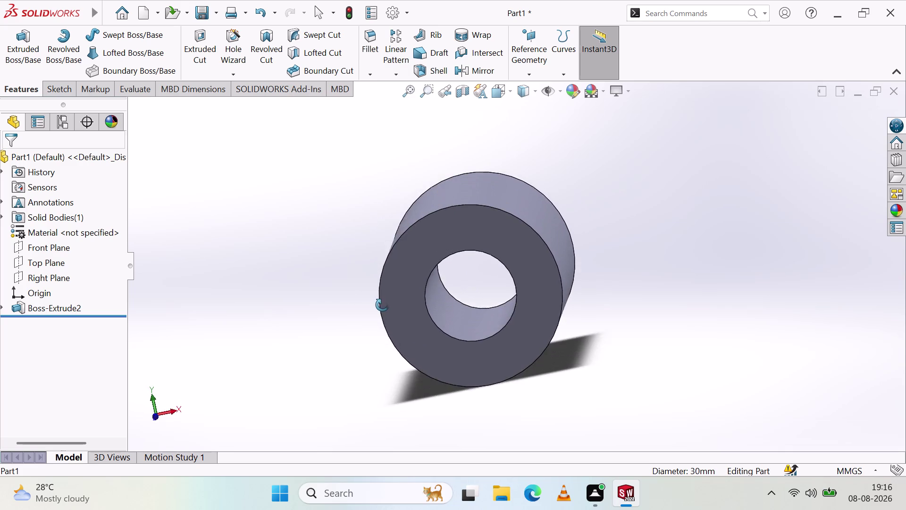
middle_drag(382, 303, 371, 280)
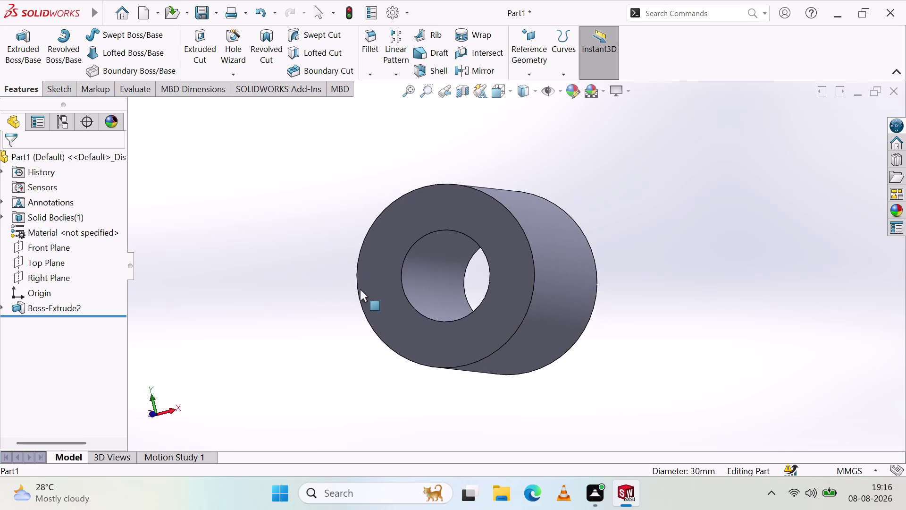